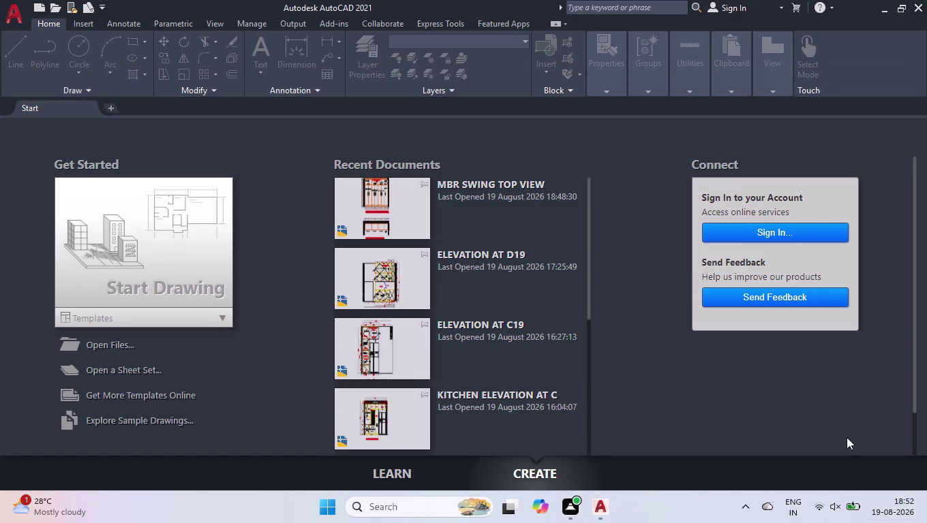
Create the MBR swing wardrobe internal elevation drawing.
Create a new blank drawing (Drawing1) and switch off the grid display.
click(153, 240)
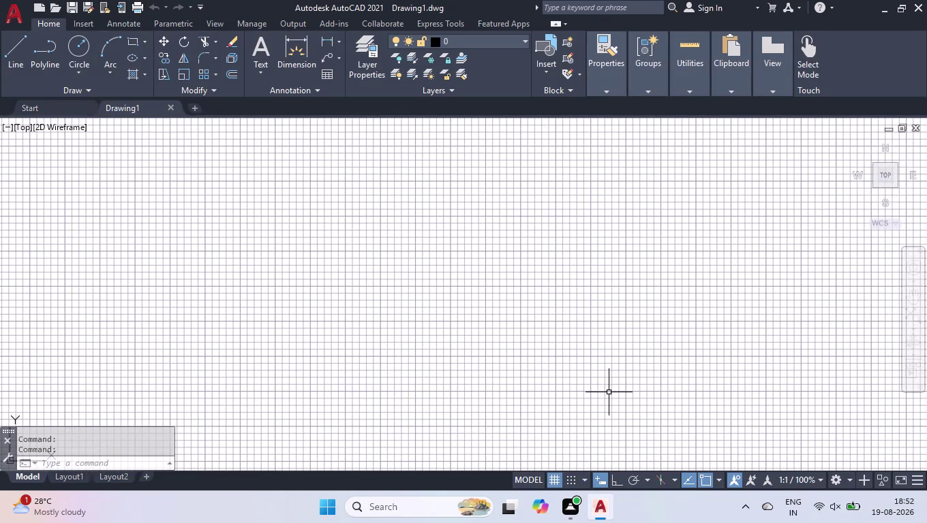
click(555, 477)
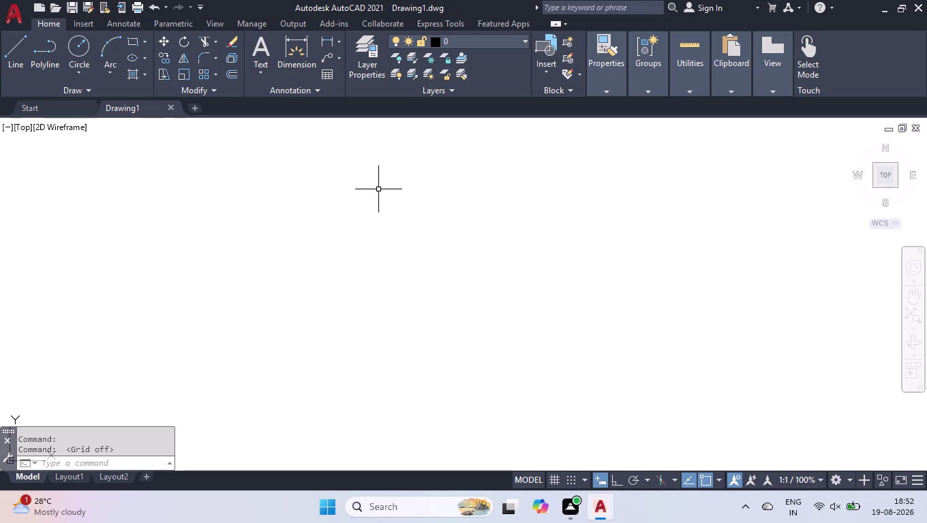
Choose a shorter length precision than four decimals in Drawing Units (UN) and confirm.
text(UN)
key(Return)
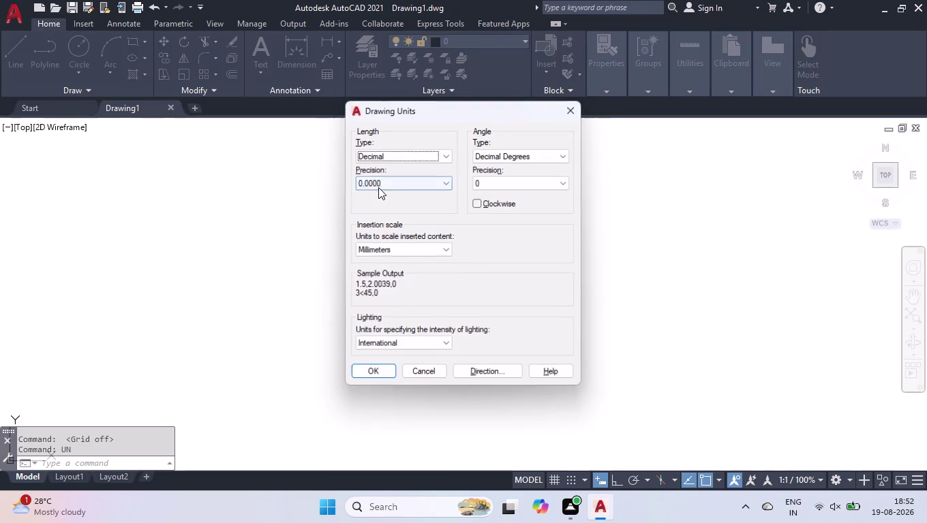
click(396, 180)
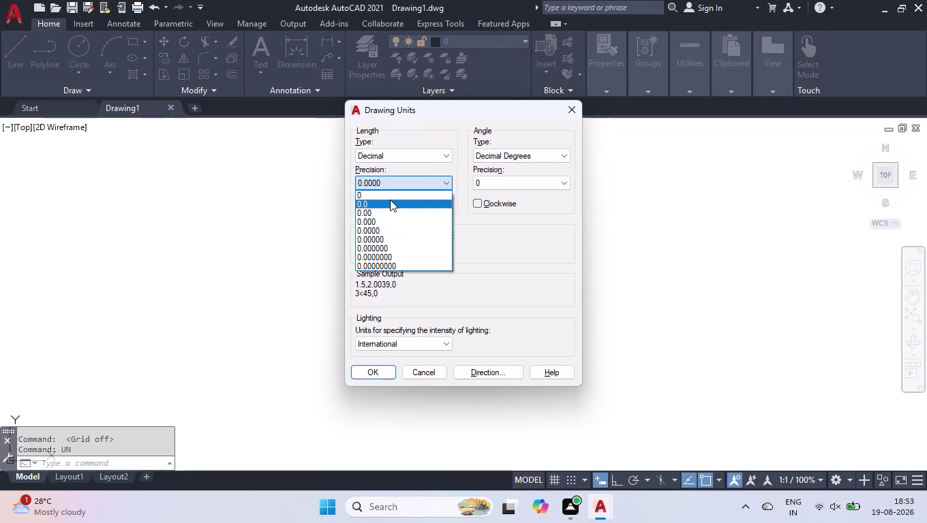
click(390, 194)
click(379, 375)
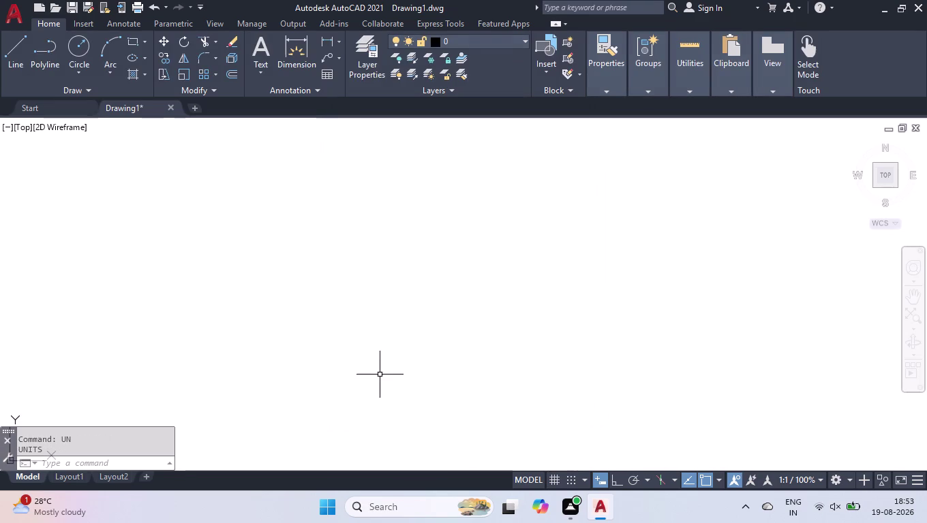
key(d)
key(Return)
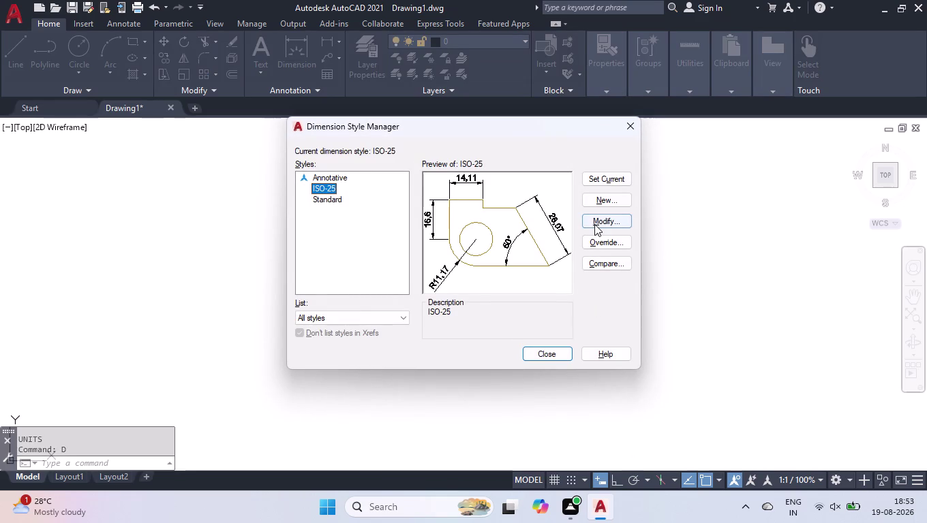
Give ISO-25 Color 8 dimension lines and fixed-length extension lines.
click(594, 225)
click(473, 145)
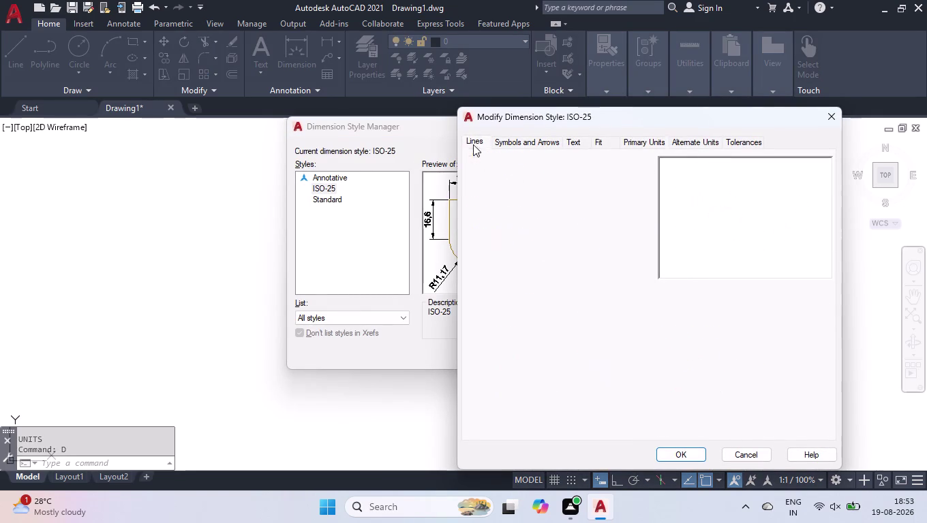
click(582, 170)
click(567, 286)
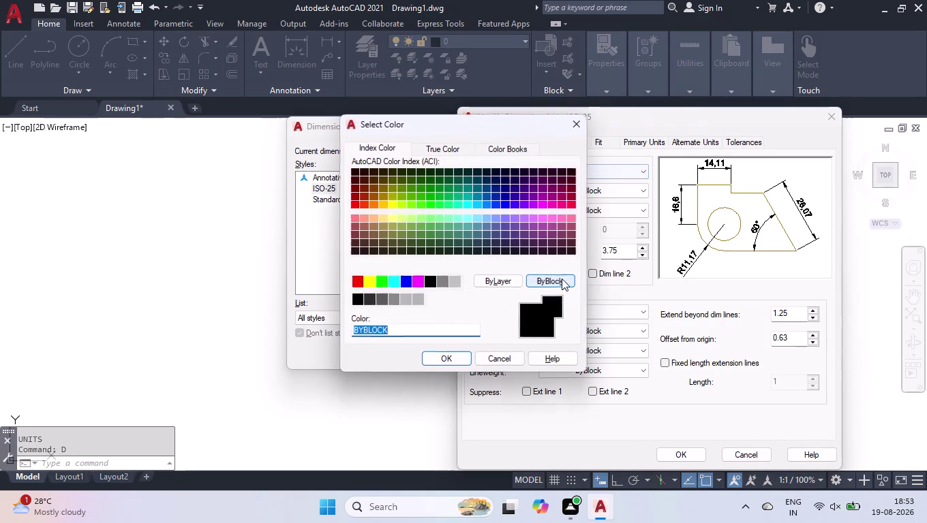
click(444, 282)
click(443, 365)
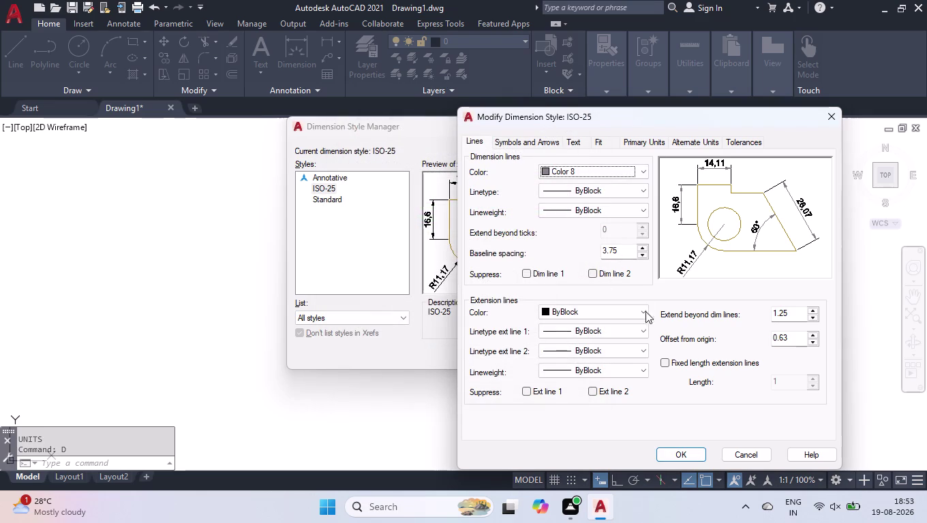
click(677, 361)
Set the ISO-25 arrow size to 50.
click(534, 143)
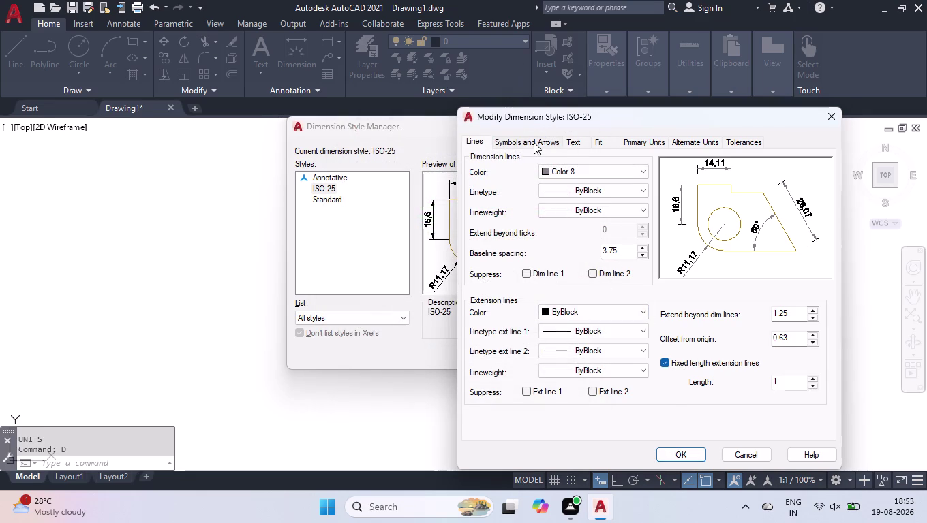
drag(498, 279, 348, 292)
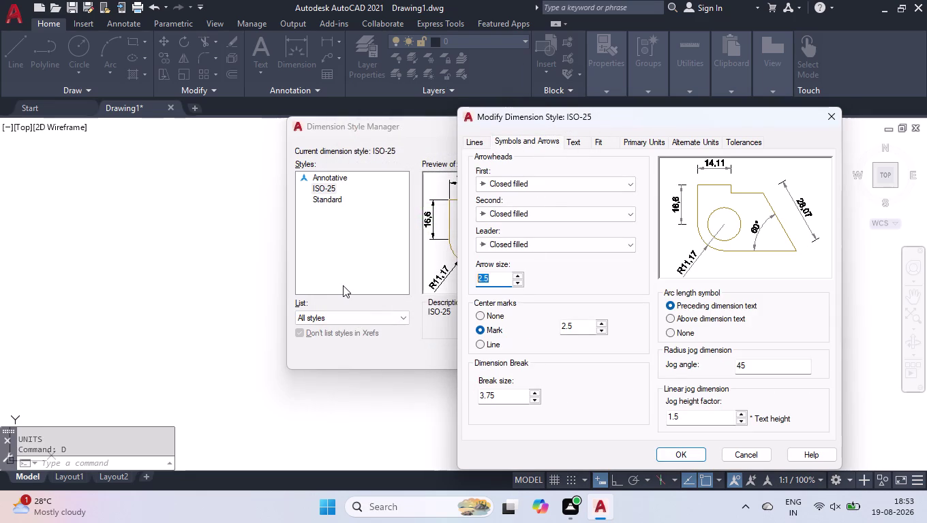
text(50)
key(Return)
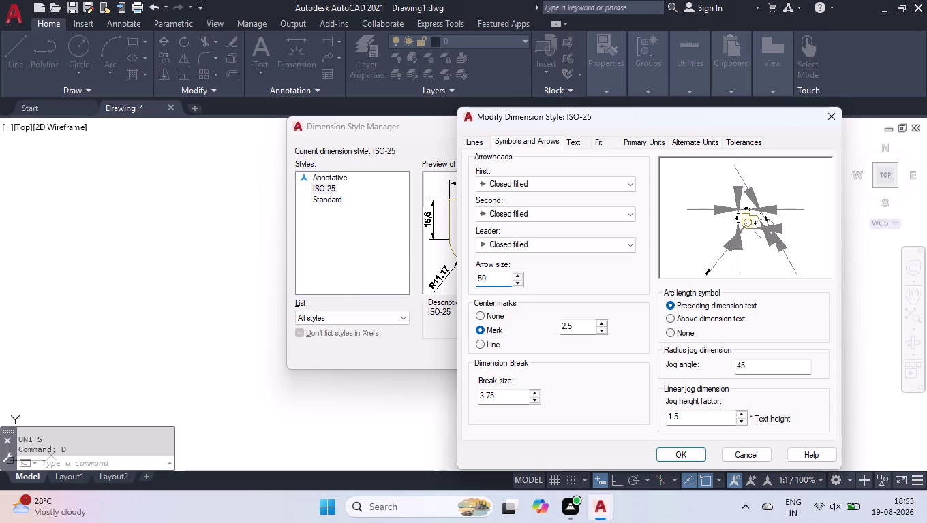
Set the ISO-25 text height to 50 and text colour to red.
click(578, 147)
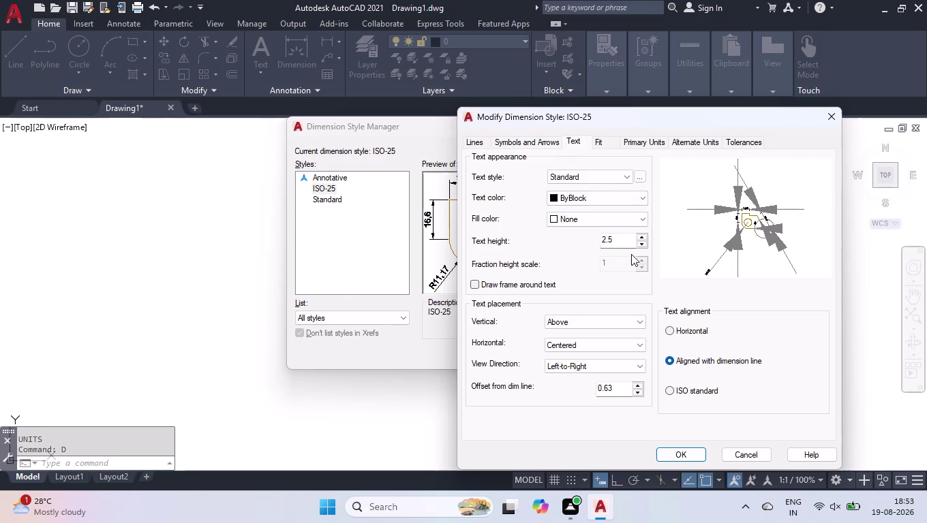
drag(634, 240, 512, 240)
text(50)
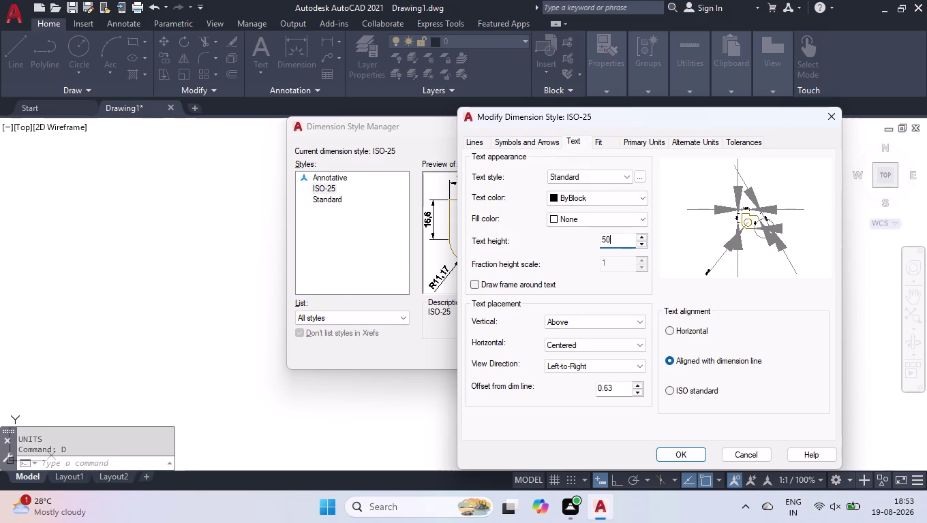
key(Return)
click(578, 195)
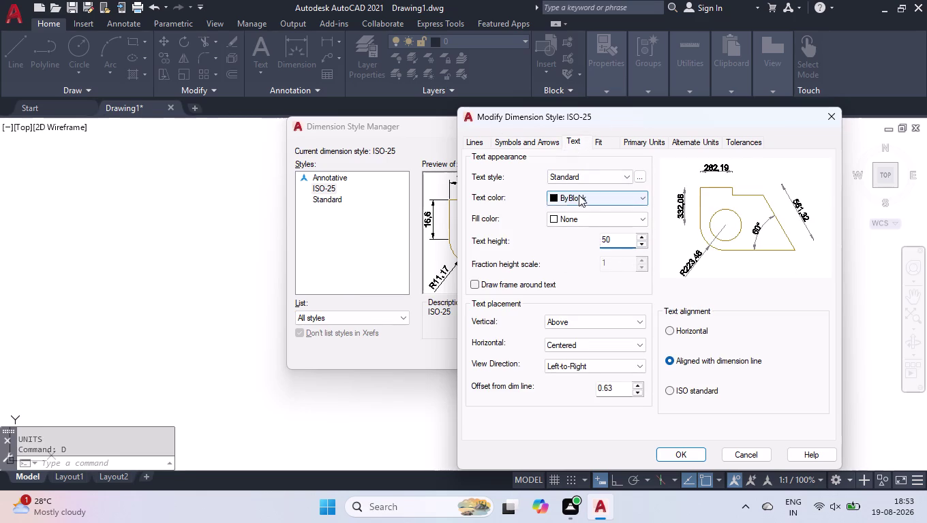
click(567, 230)
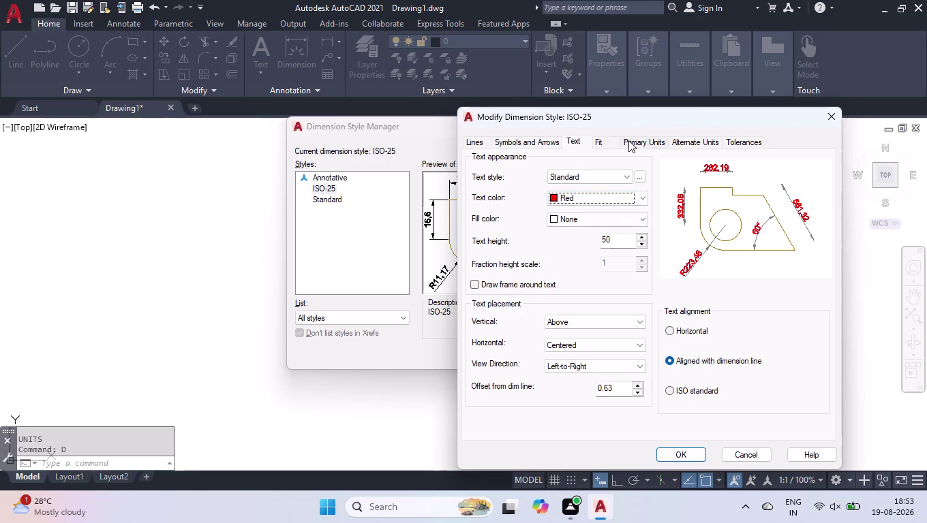
Set primary units precision to 0, then make ISO-25 the current style.
click(635, 141)
click(591, 186)
click(572, 206)
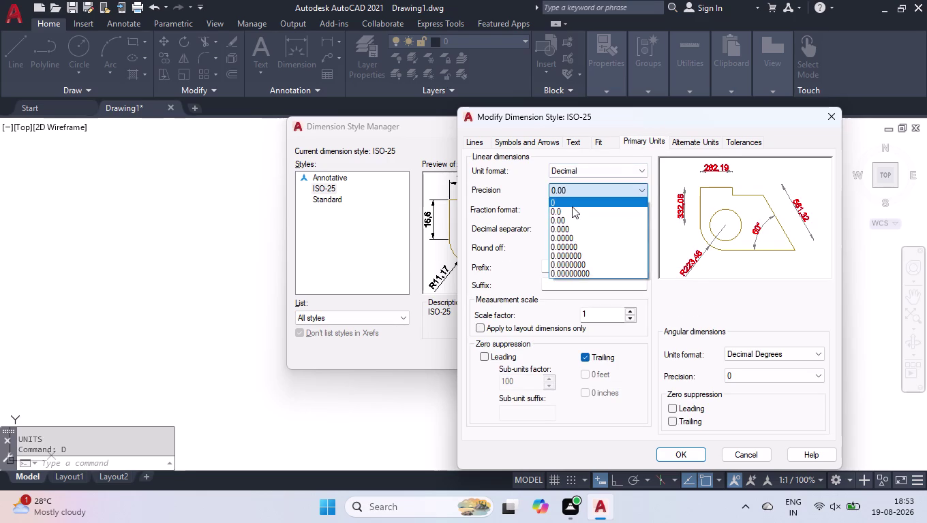
click(668, 459)
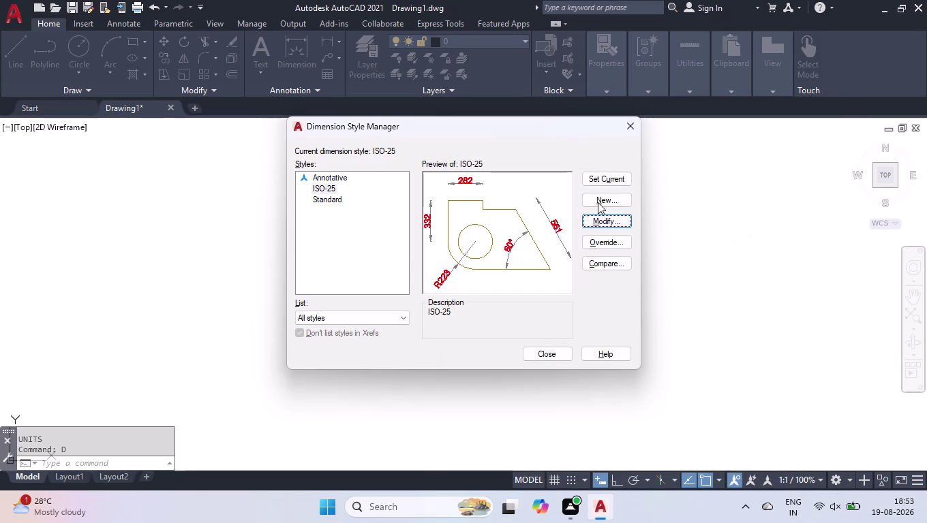
click(625, 172)
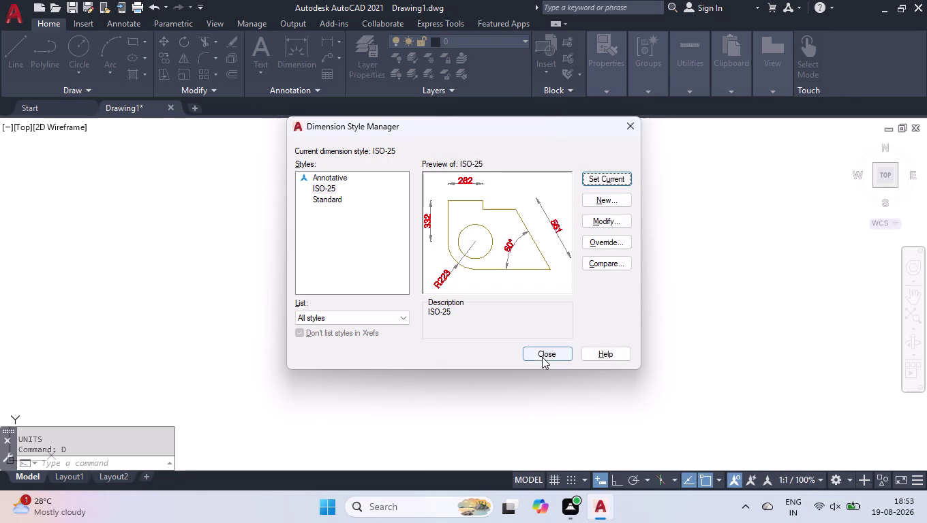
click(542, 356)
key(l)
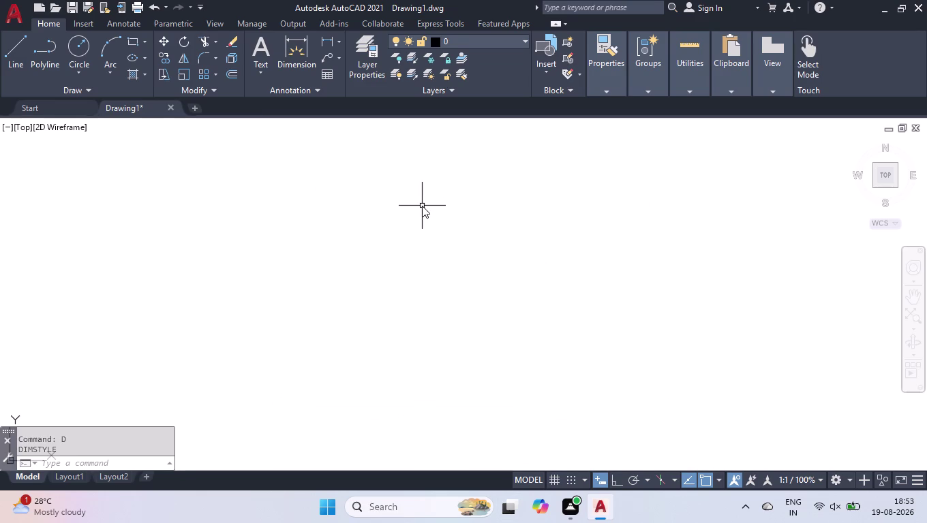
key(Return)
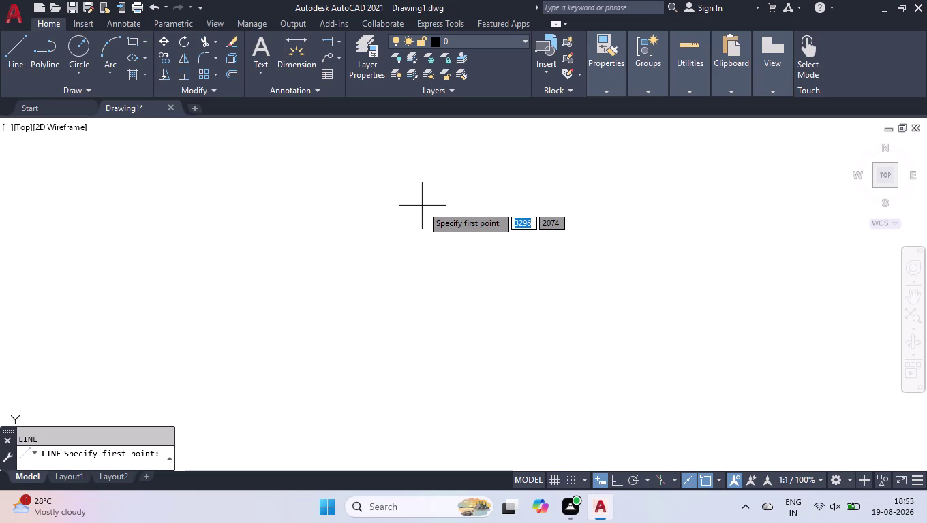
Turn on Ortho mode, abandoning a first line attempt, and restart LINE.
text(42)
text(54)
key(Return)
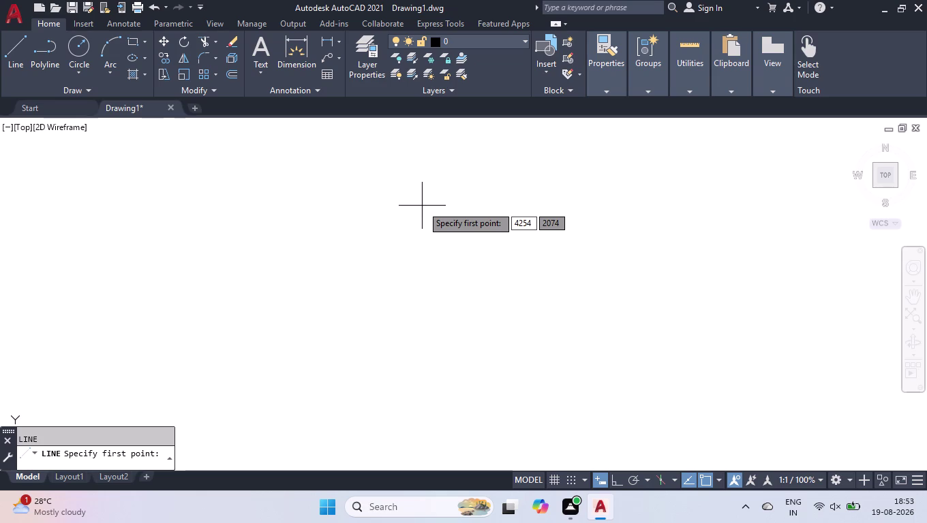
click(610, 486)
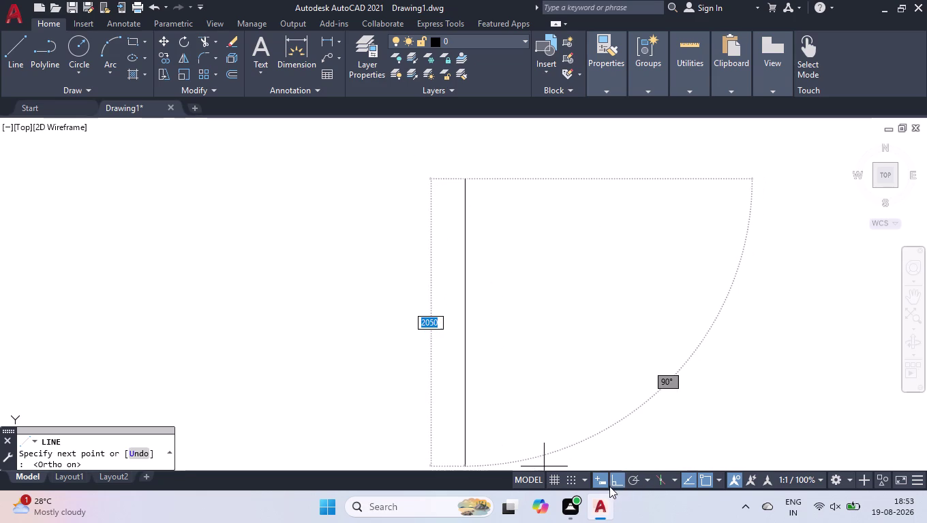
scroll(down, 3)
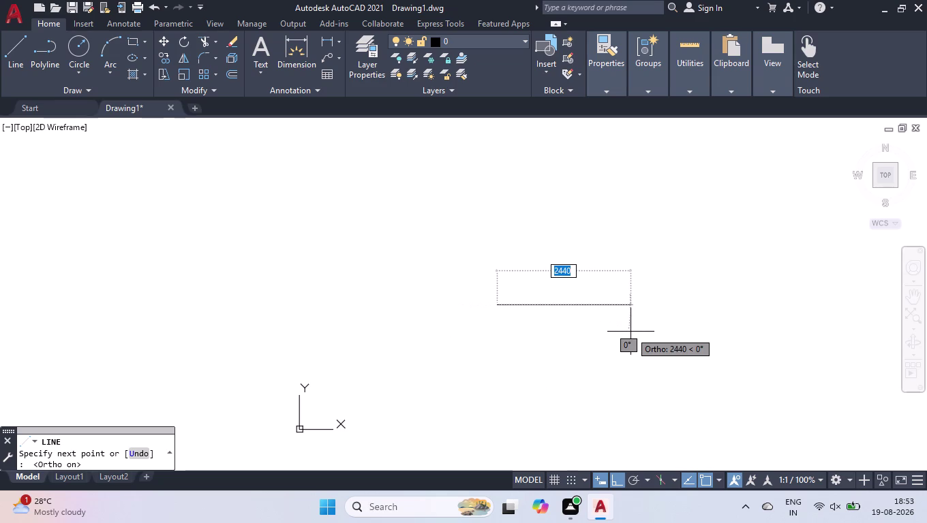
key(space)
key(l)
key(Return)
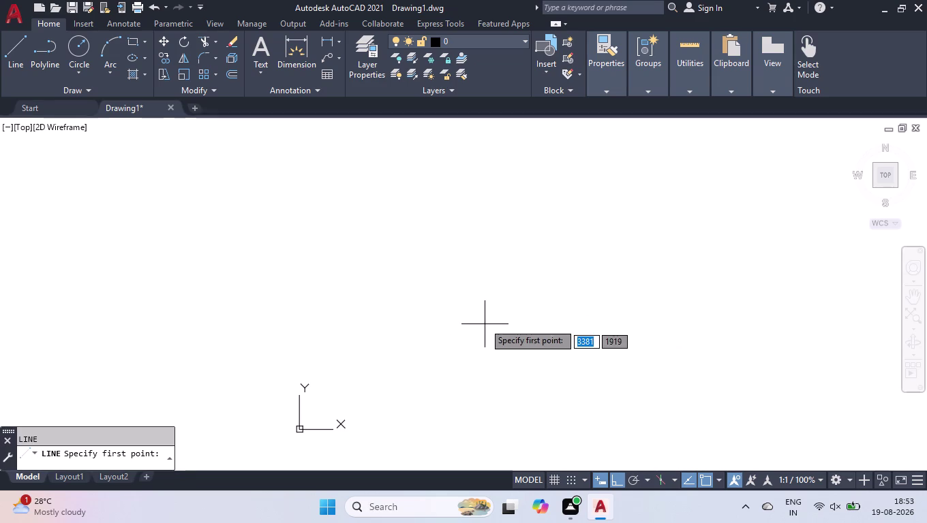
Draw the closed 4254 × 2700 outer rectangle from a picked bottom-left corner.
click(451, 369)
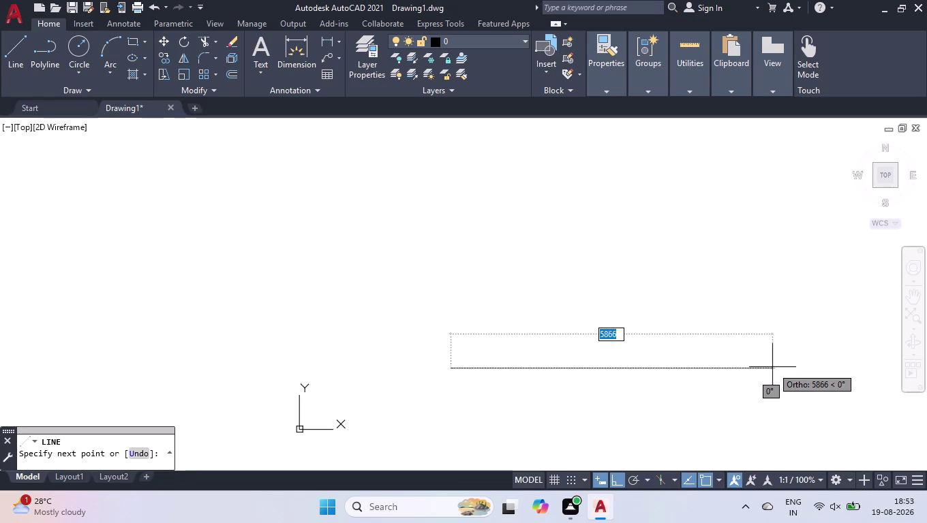
text(4254)
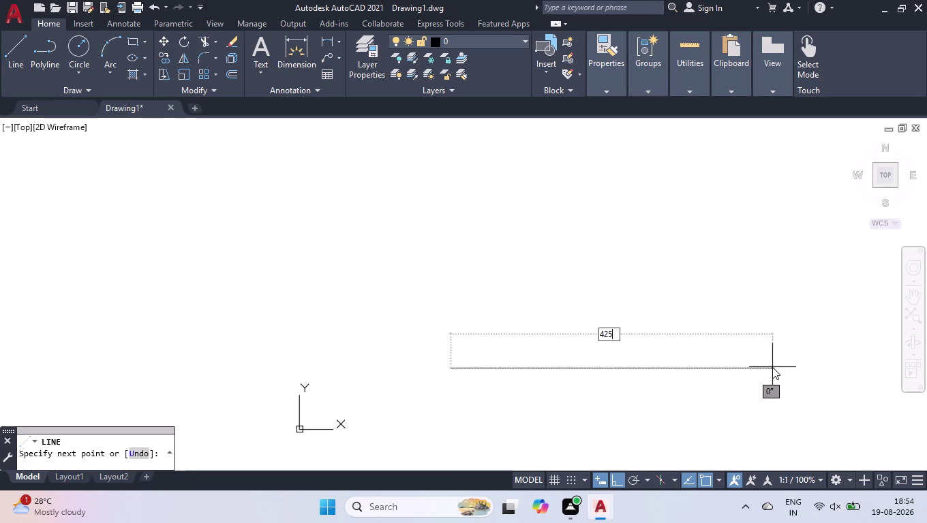
key(Return)
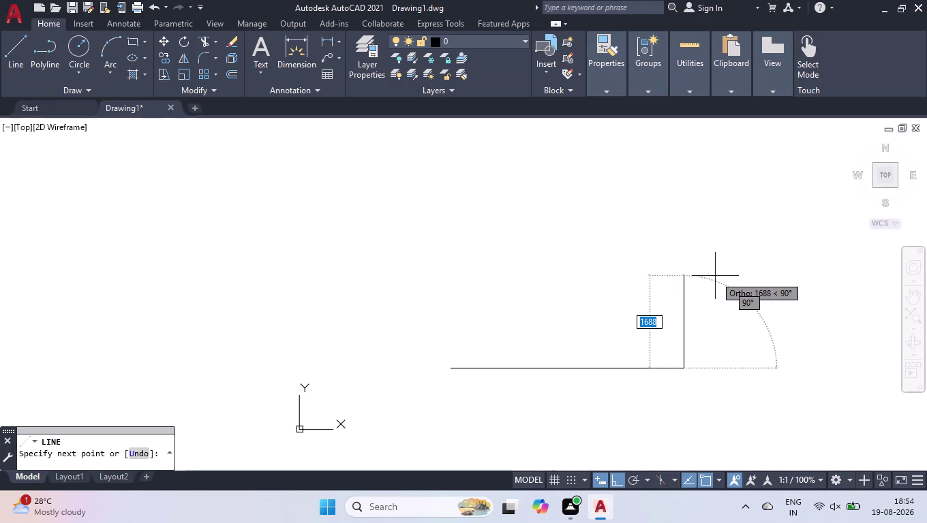
text(2700)
key(Return)
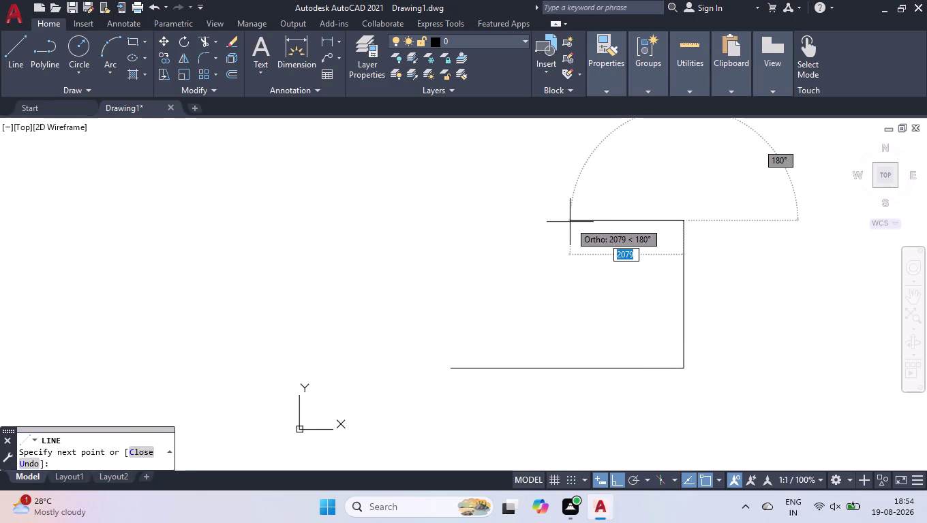
text(4254)
key(Return)
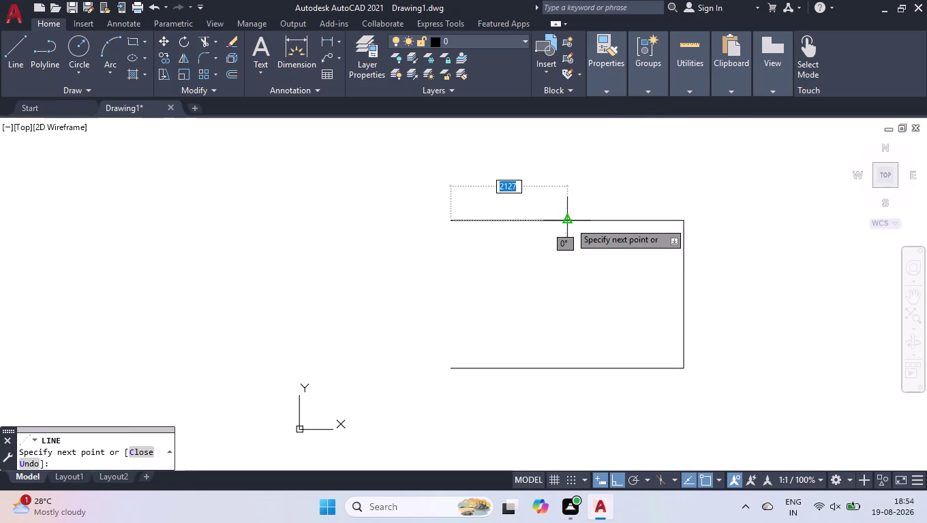
key(c)
key(Return)
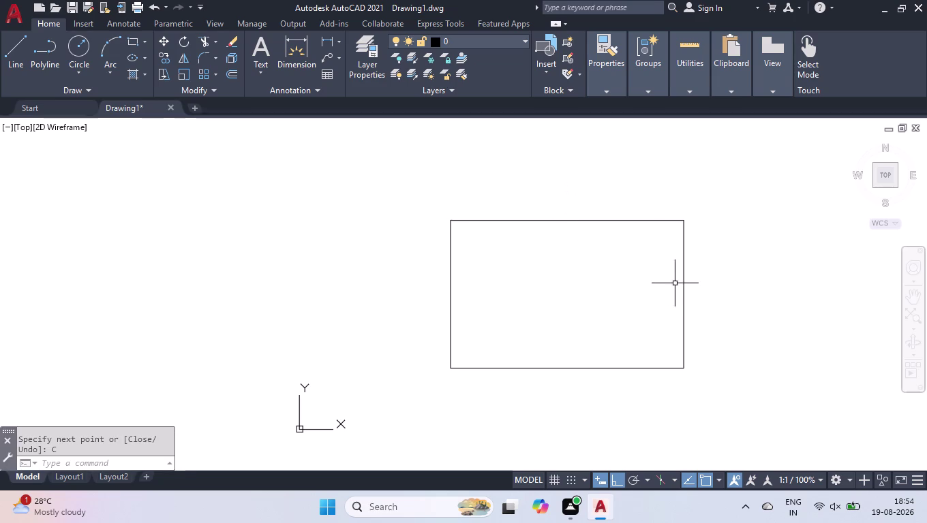
scroll(up, 3)
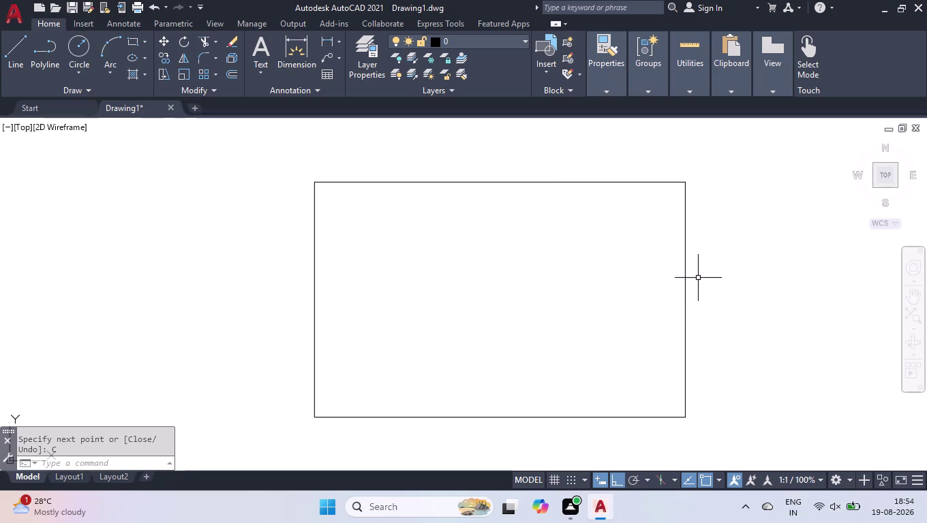
text(OFF)
key(Return)
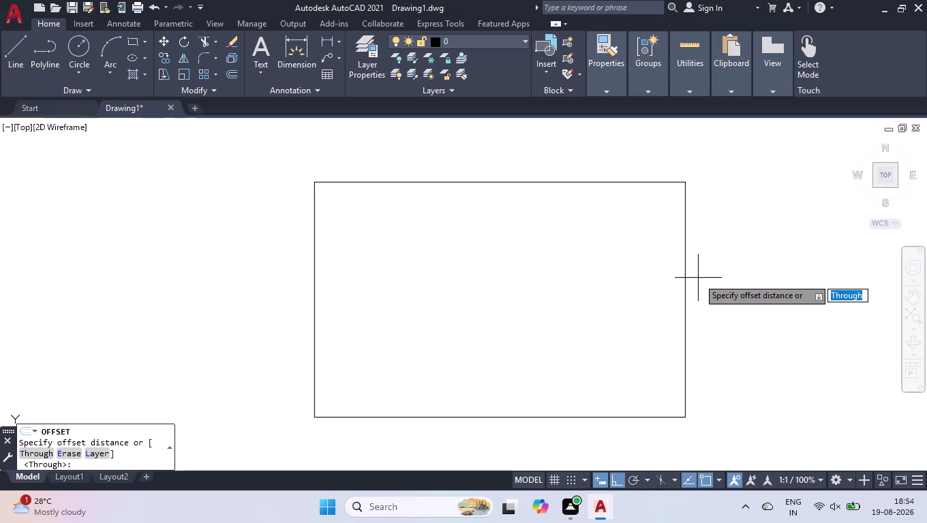
Offset the rectangle's left side 282 inward.
text(28)
key(2)
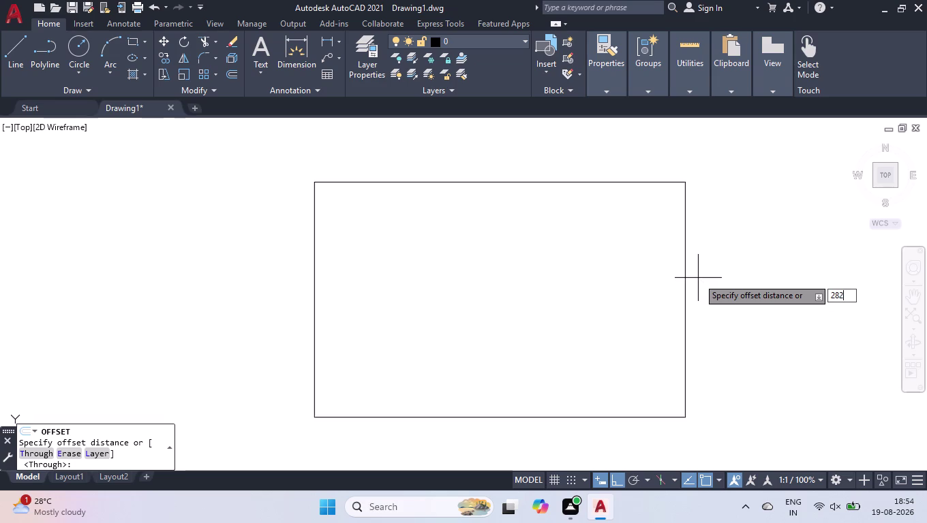
key(Return)
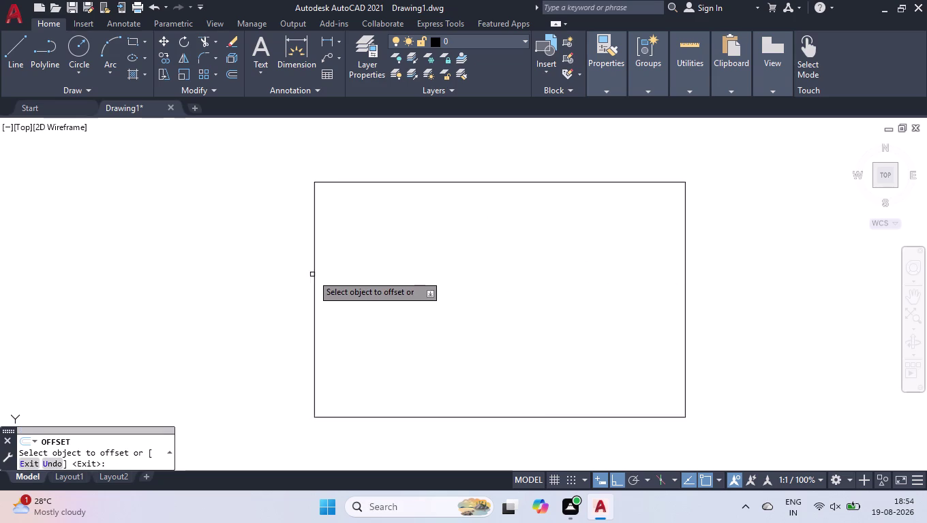
click(316, 274)
click(499, 289)
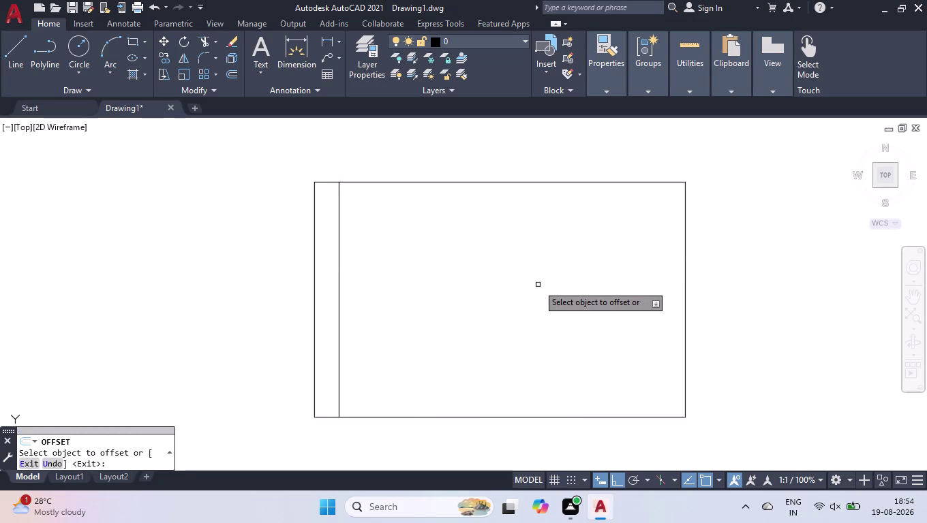
Offset the rectangle's right side inward, entering 157.
click(684, 276)
key(1)
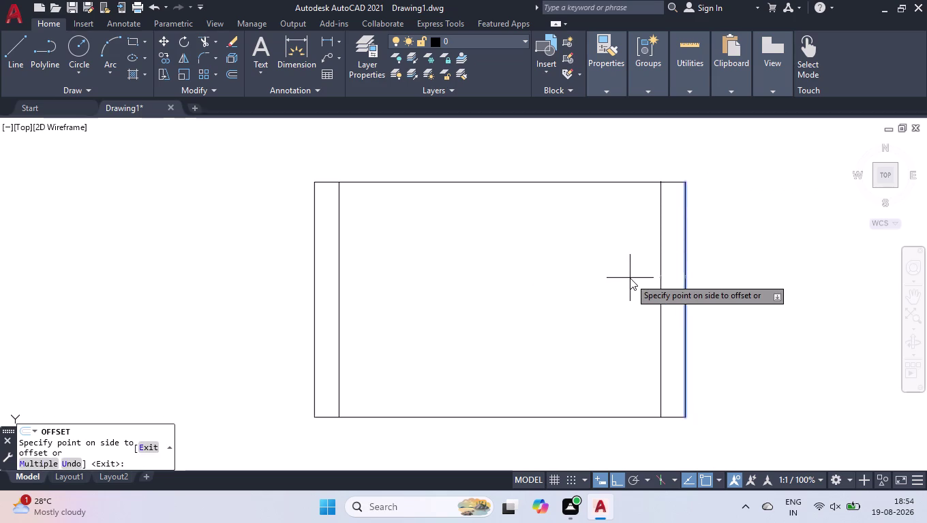
key(5)
key(8)
key(BackSpace)
key(7)
key(Return)
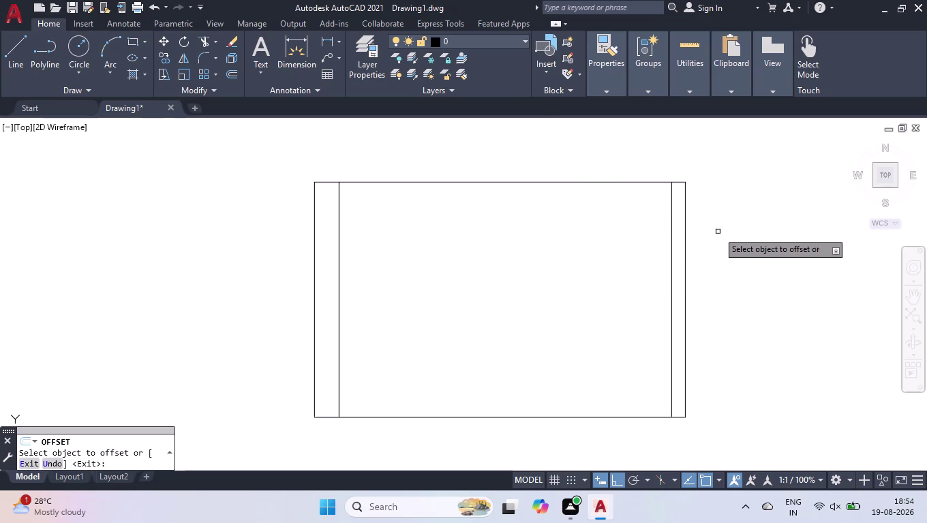
Offset the top edge 50 downward.
click(508, 181)
text(50)
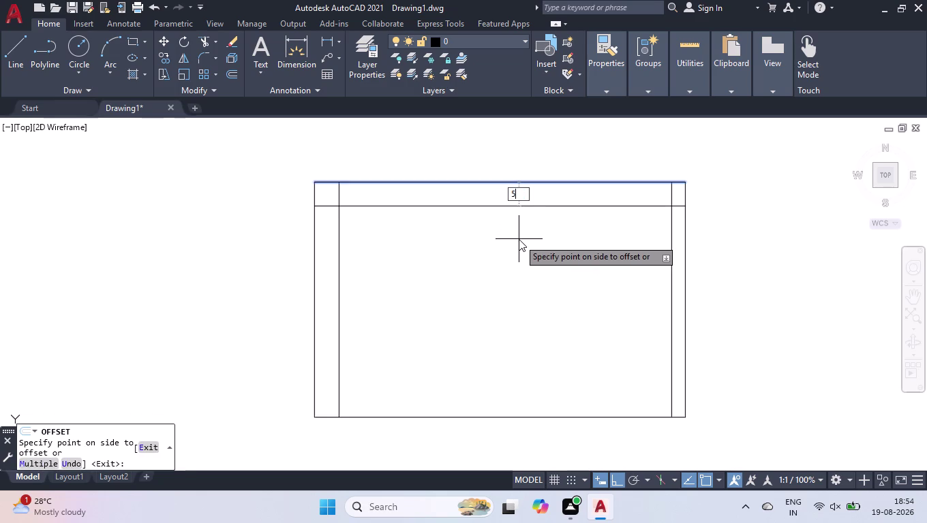
key(Return)
key(space)
text(T)
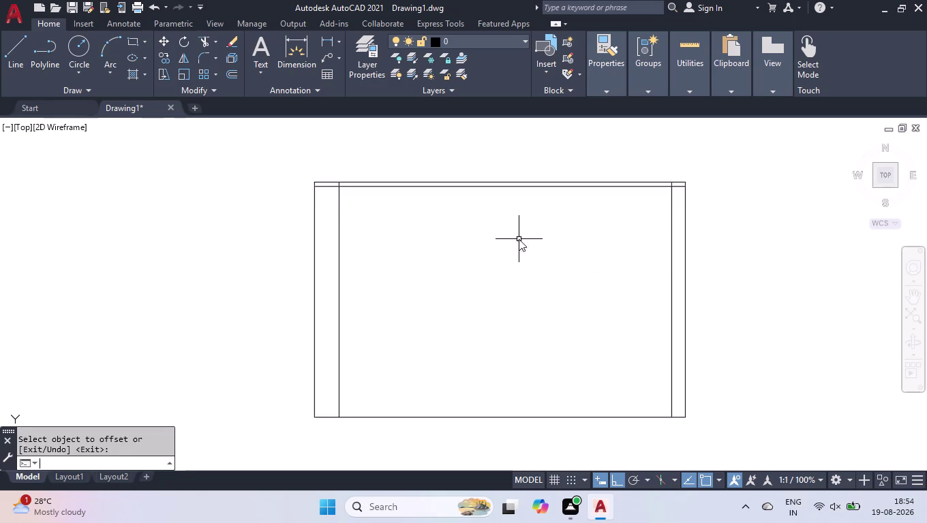
text(R)
key(Return)
Trim both overhanging ends of the inner top line at the inner vertical lines.
scroll(up, 3)
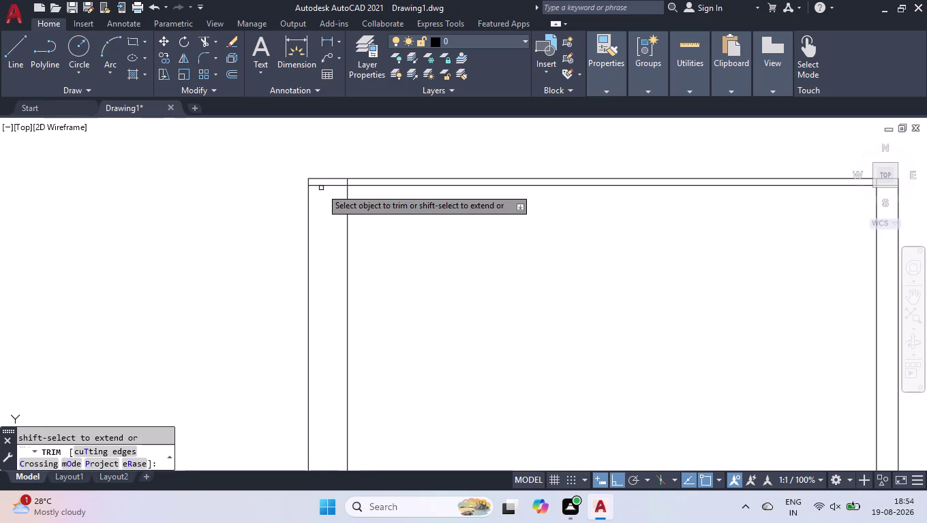
click(324, 184)
scroll(down, 3)
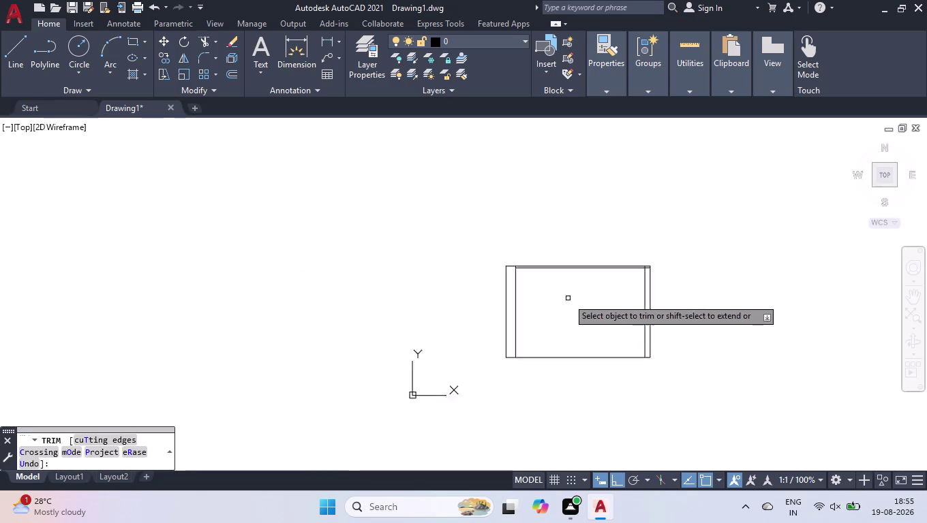
scroll(up, 3)
scroll(up, 3)
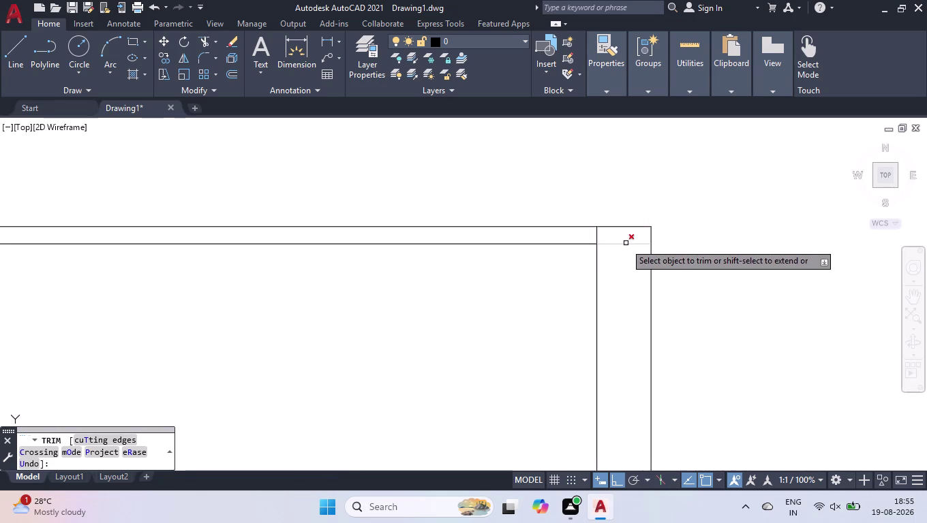
click(625, 243)
key(Return)
scroll(down, 3)
scroll(down, 3)
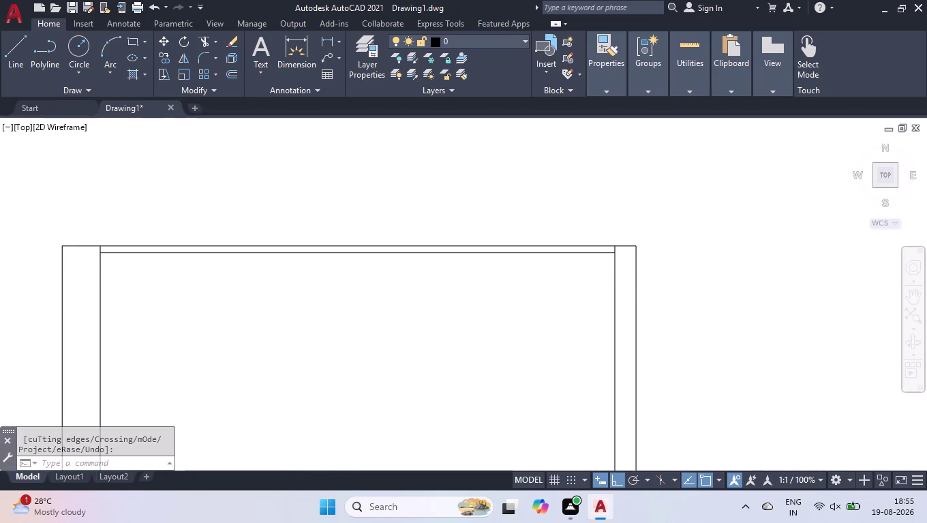
scroll(down, 3)
scroll(up, 3)
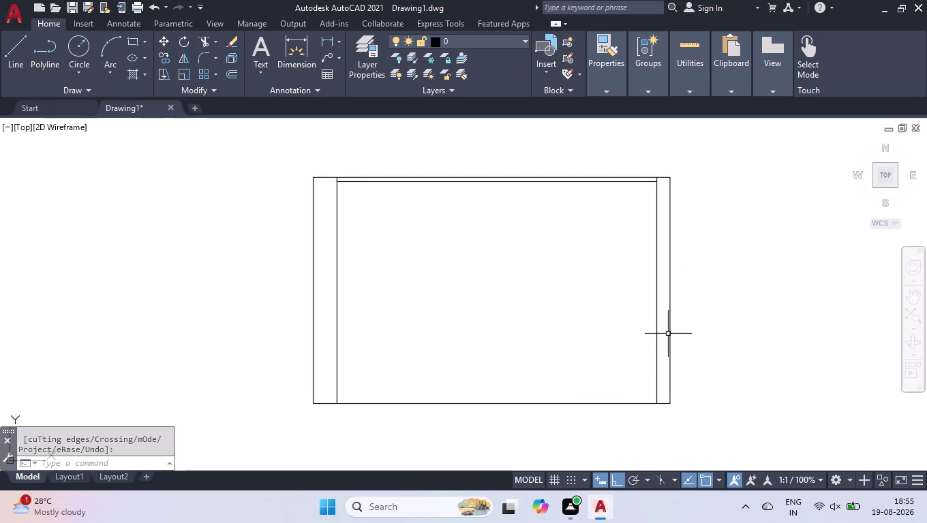
Offset the inner top line 550 downward to form the top band.
text(OFF)
key(Return)
text(5)
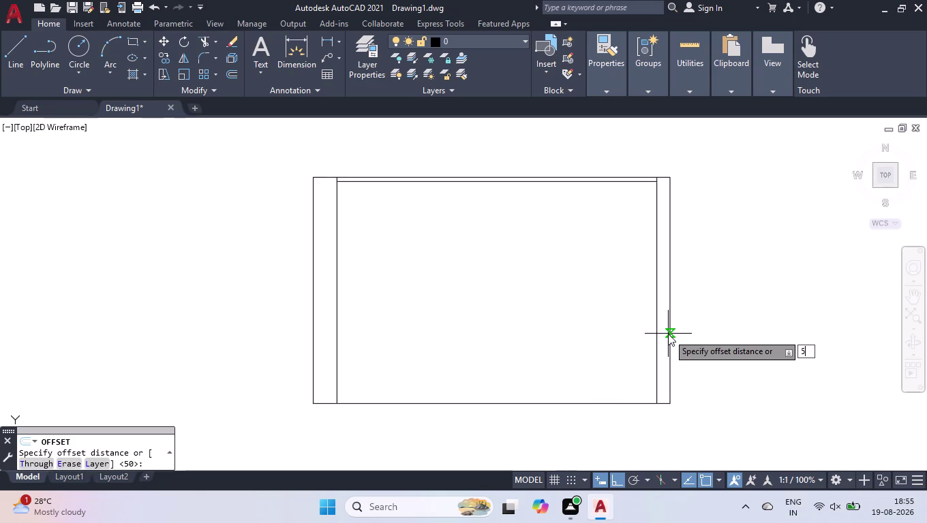
text(50)
key(Return)
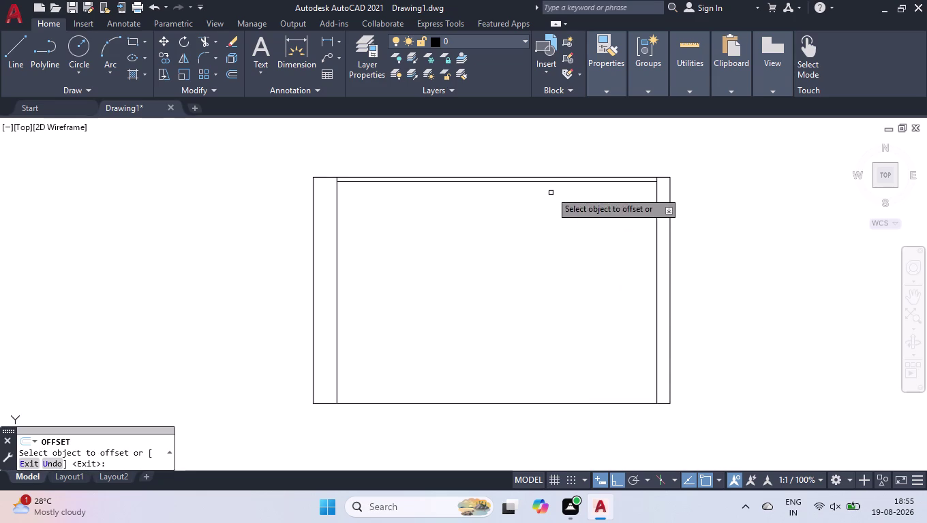
click(555, 183)
click(550, 302)
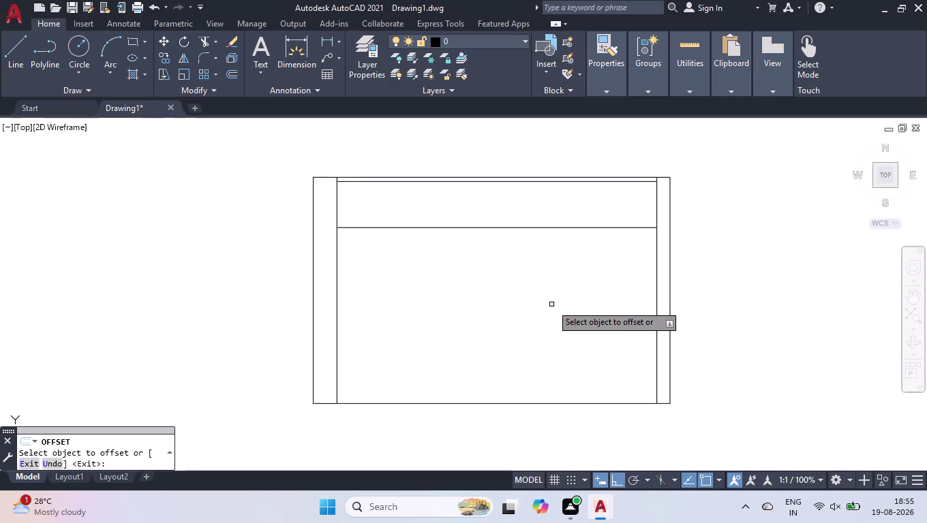
Offset the band line 2000 downward, then exit offset.
click(470, 228)
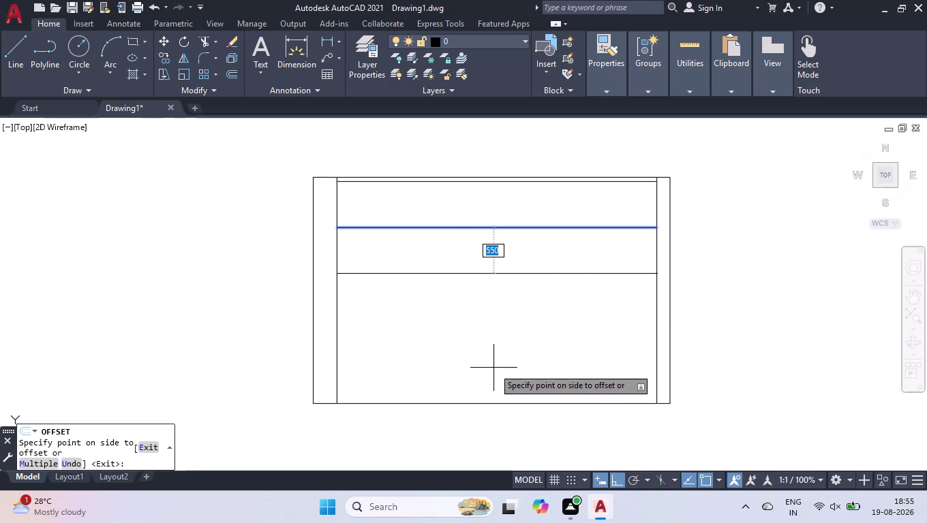
text(2000)
key(Return)
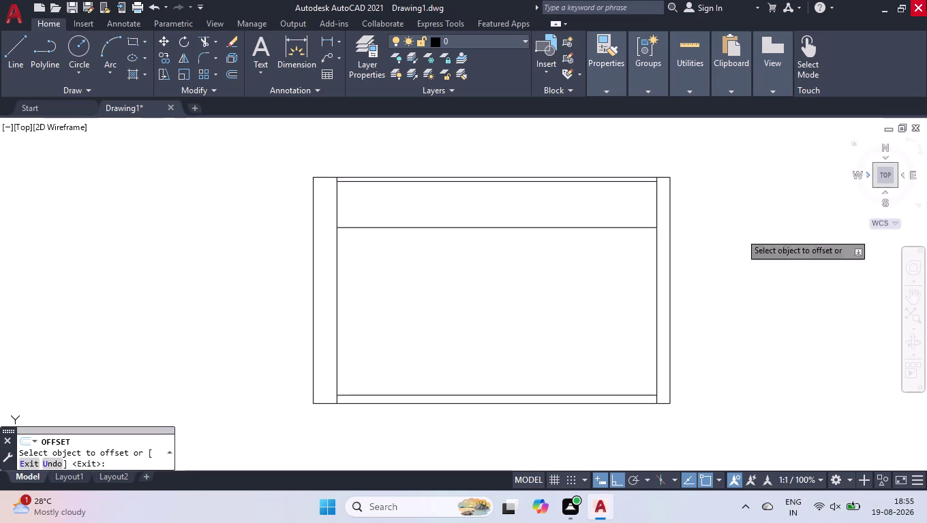
key(Return)
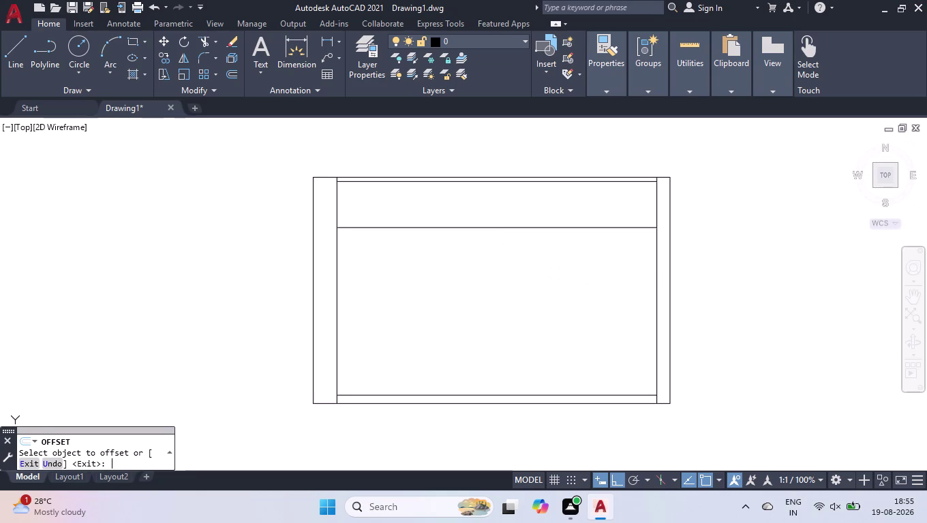
key(r)
key(BackSpace)
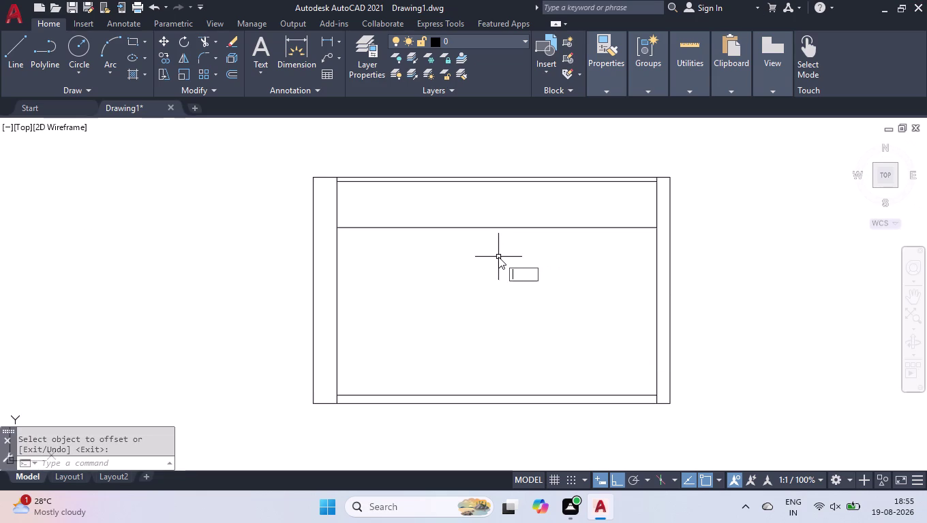
Split the left inner vertical line at one point with BREAKATPOINT.
text(BR)
key(Down)
key(Return)
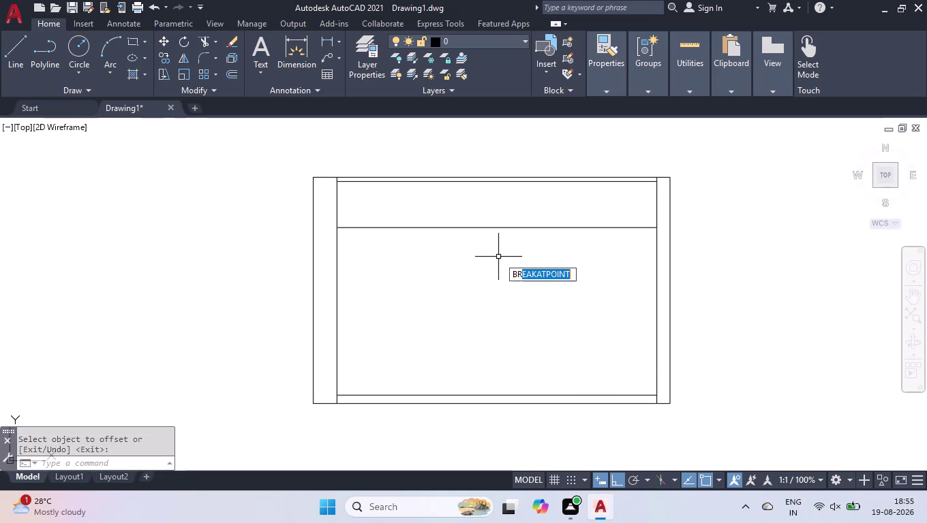
click(336, 279)
click(333, 185)
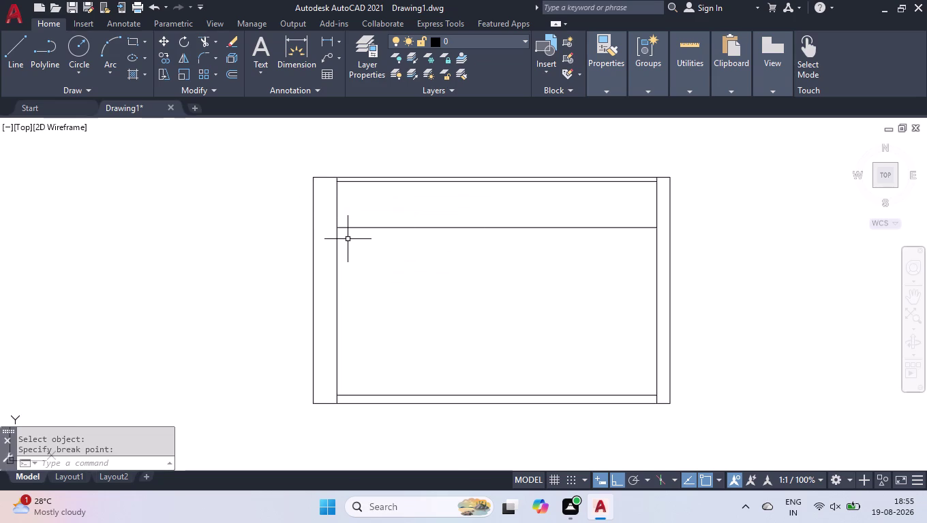
key(space)
click(338, 260)
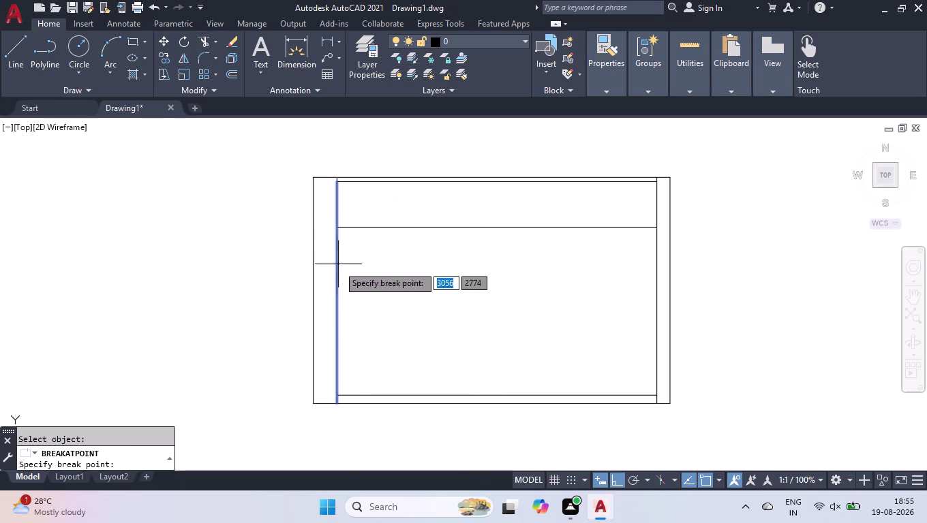
click(334, 397)
key(o)
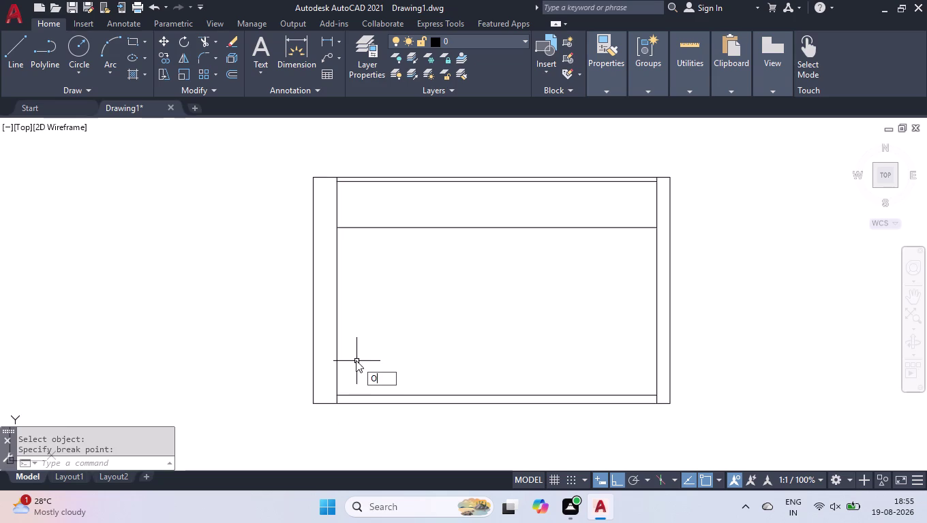
Offset the left inner vertical line 55 to the right.
text(FF)
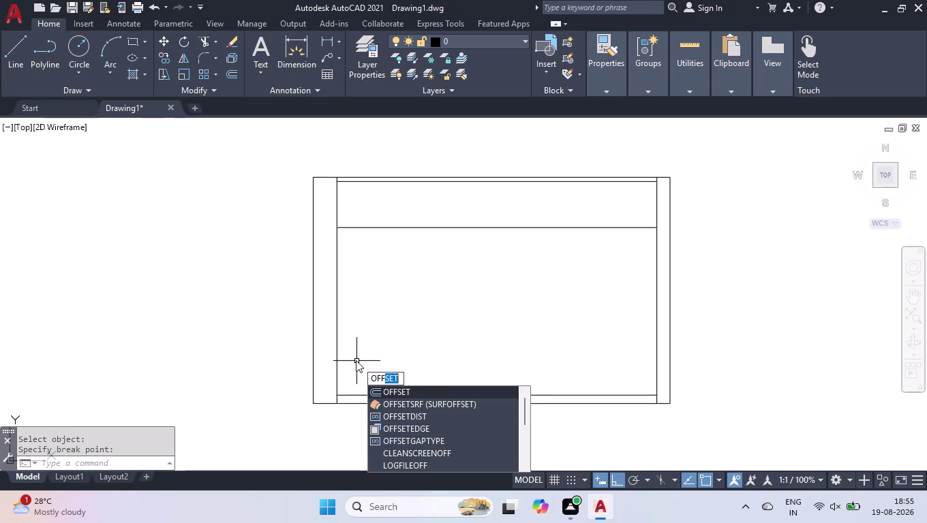
key(Return)
text(55)
key(Return)
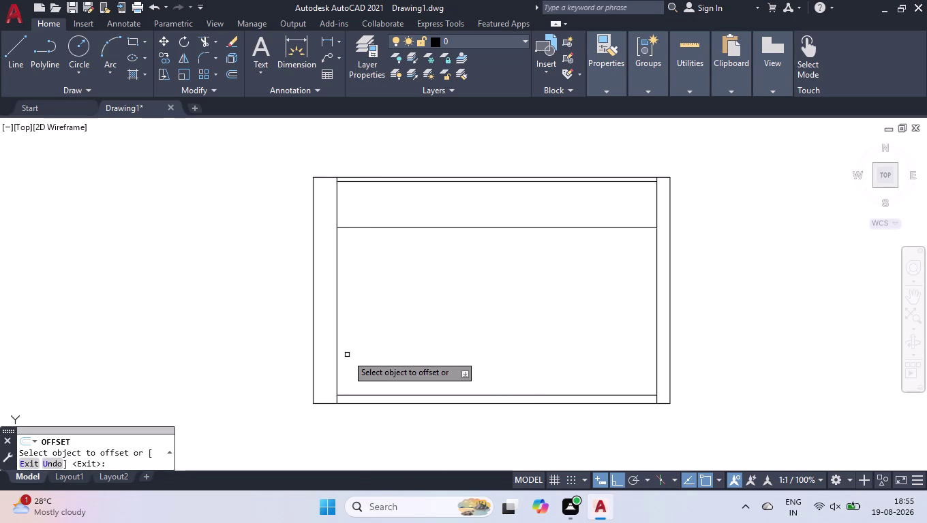
click(337, 335)
click(358, 336)
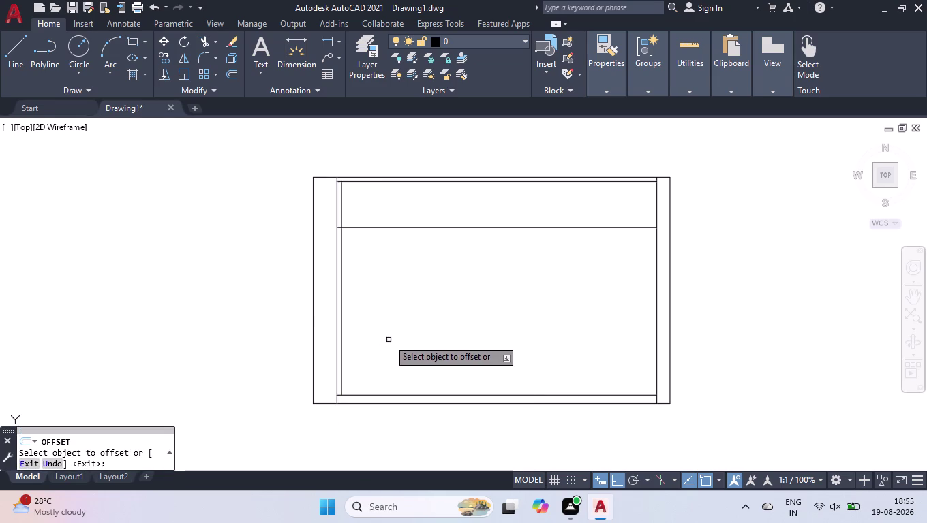
Add three vertical panel divisions, each 1060 to the right of the previous.
click(343, 286)
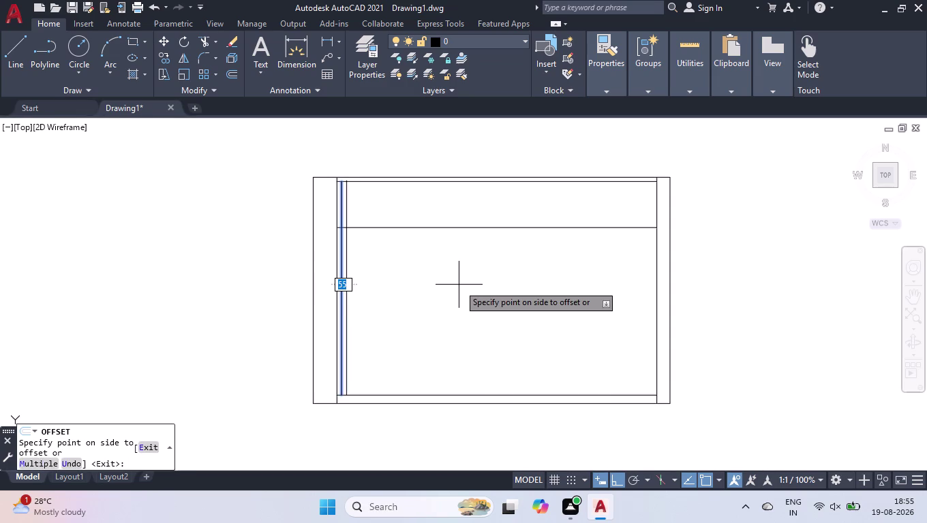
text(1060)
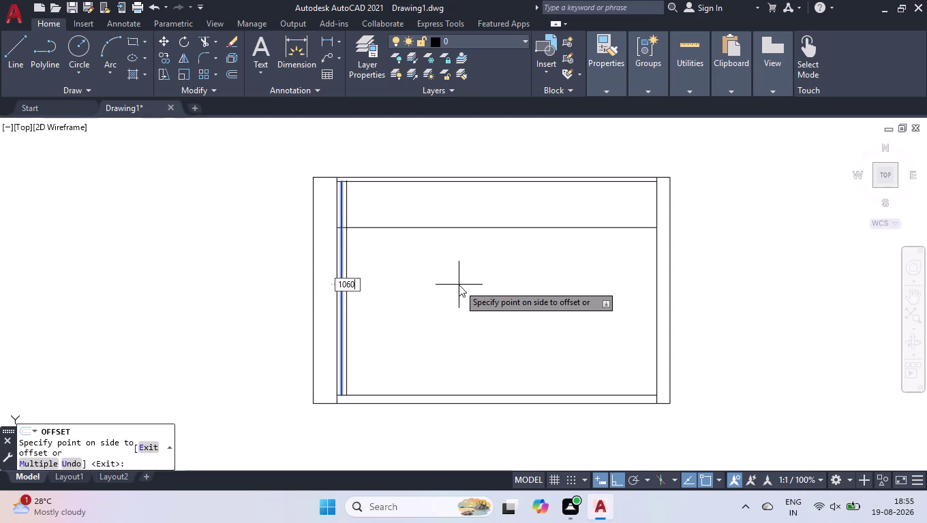
key(Return)
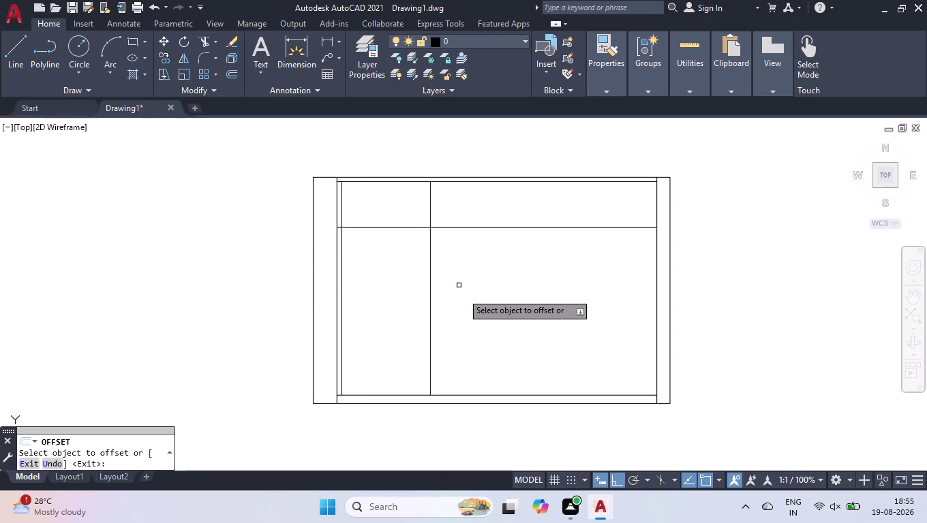
click(430, 295)
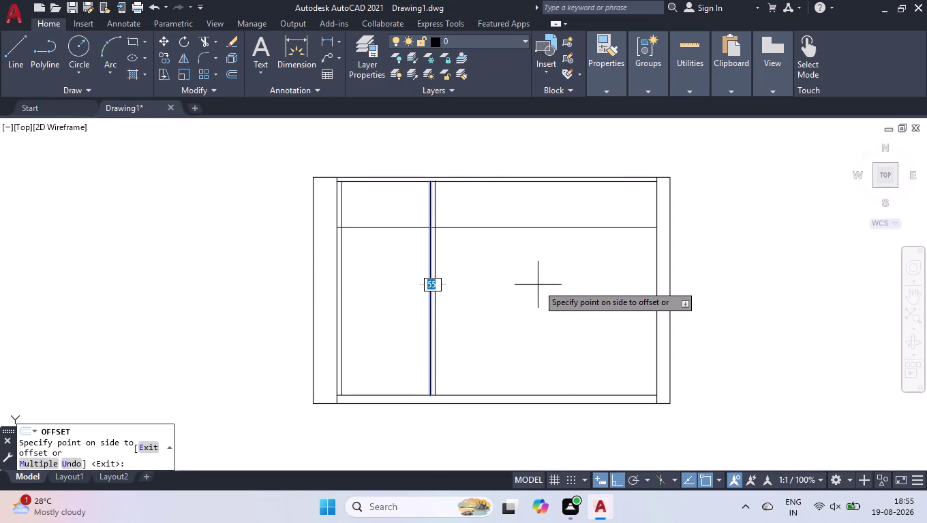
text(1060)
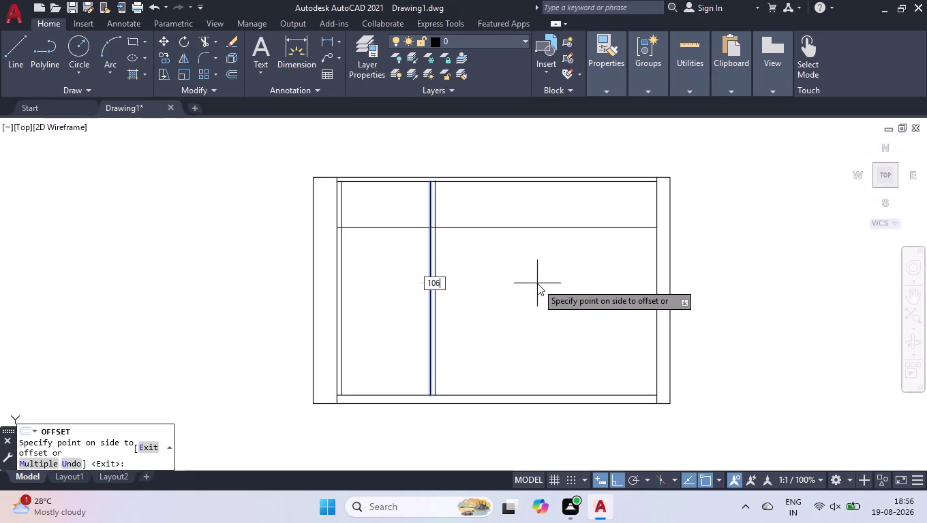
key(Return)
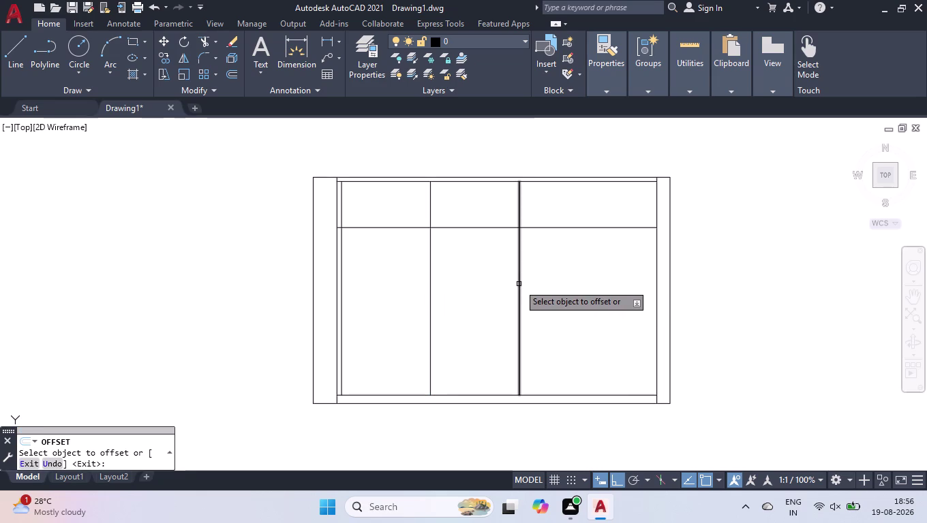
click(518, 284)
text(106)
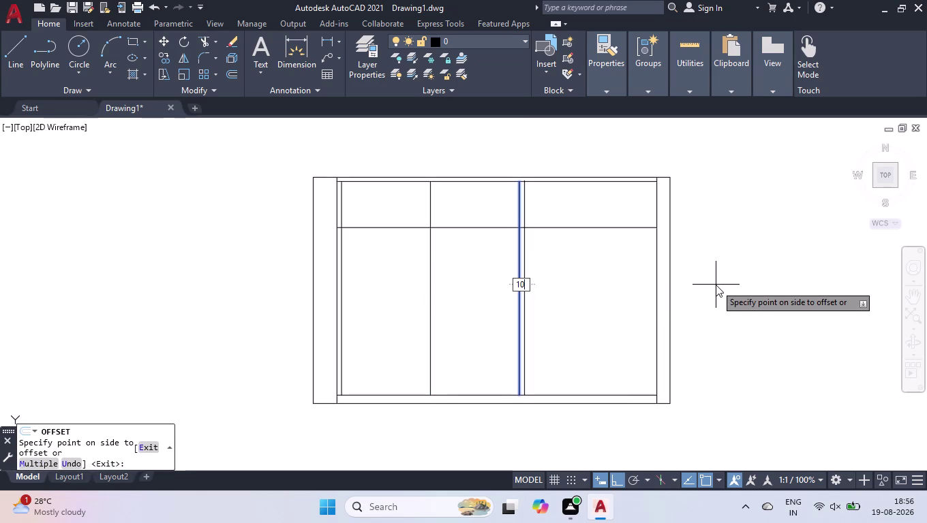
text(0)
key(Return)
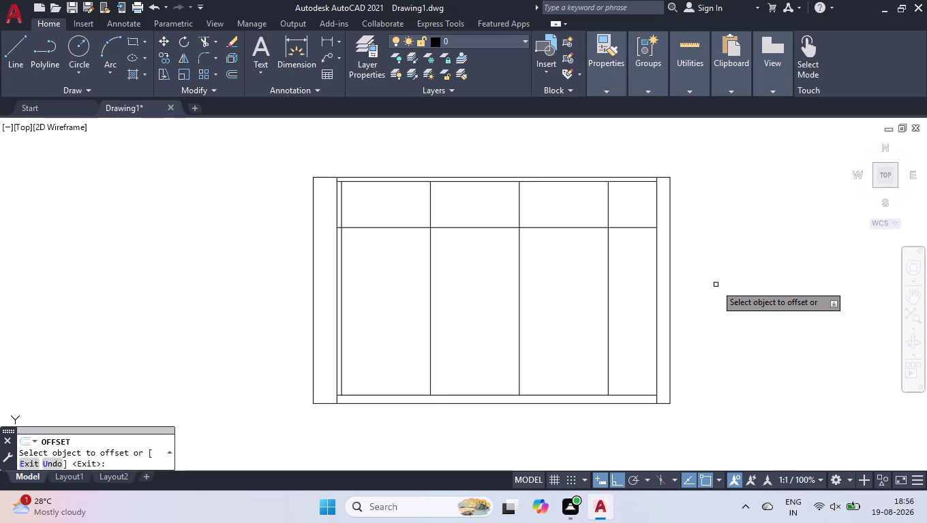
Offset the last division 430 right to form the narrow strip.
click(609, 304)
text(4)
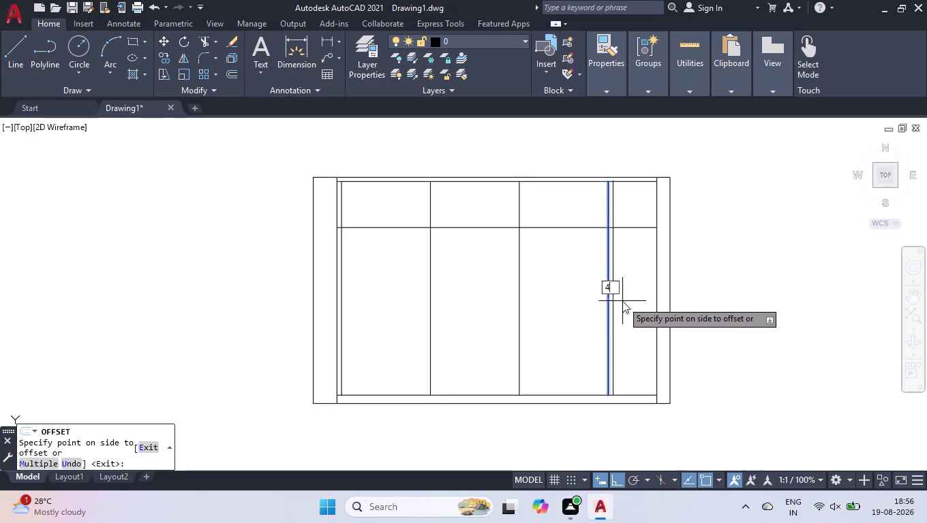
text(30)
key(Return)
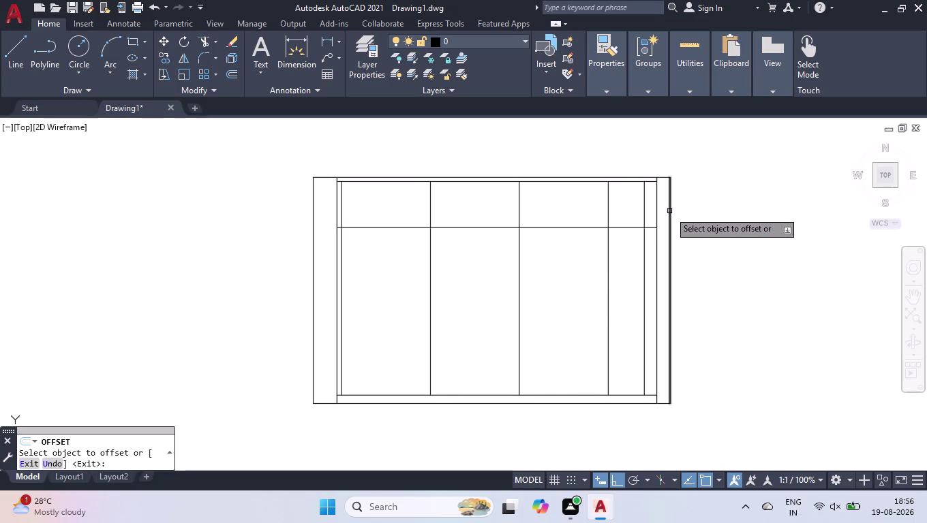
scroll(up, 3)
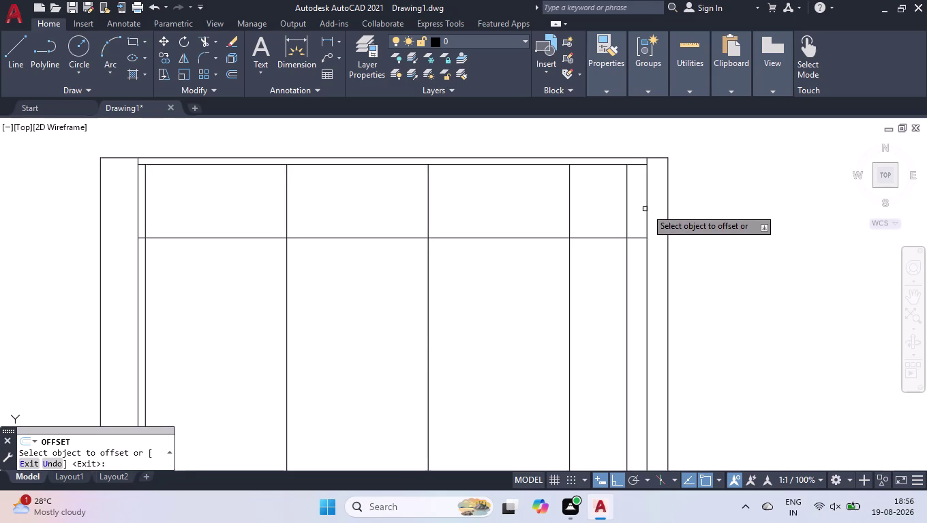
End offsetting and check the top-right corner distances with MEASUREGEOM.
key(space)
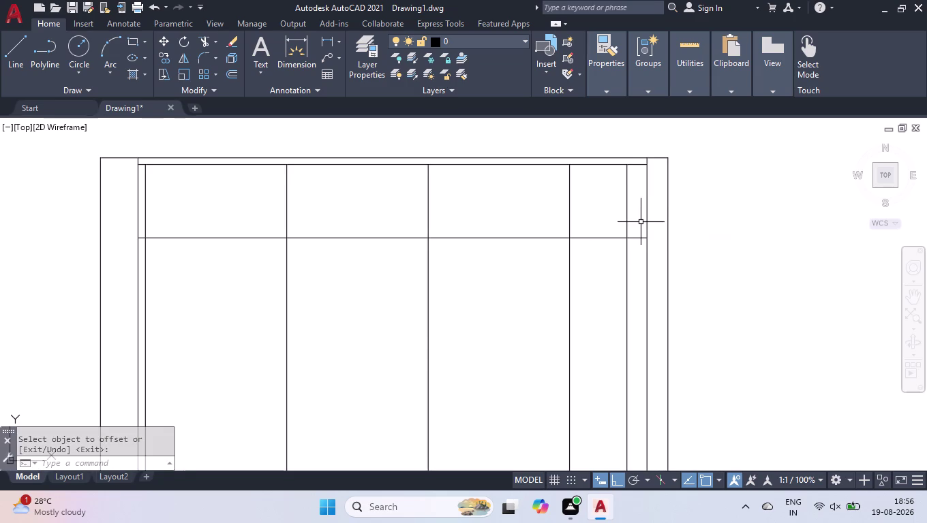
key(m)
key(e)
key(a)
key(Return)
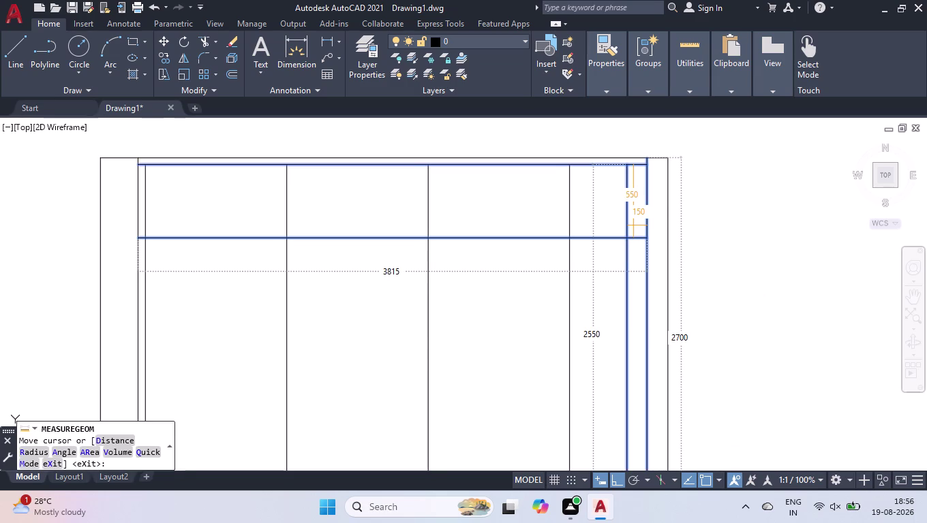
key(Return)
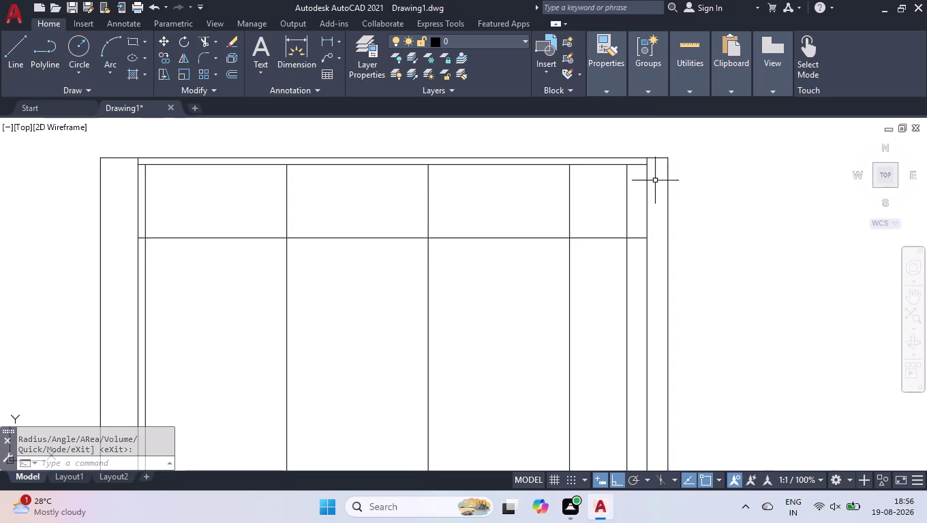
scroll(up, 3)
key(l)
key(Return)
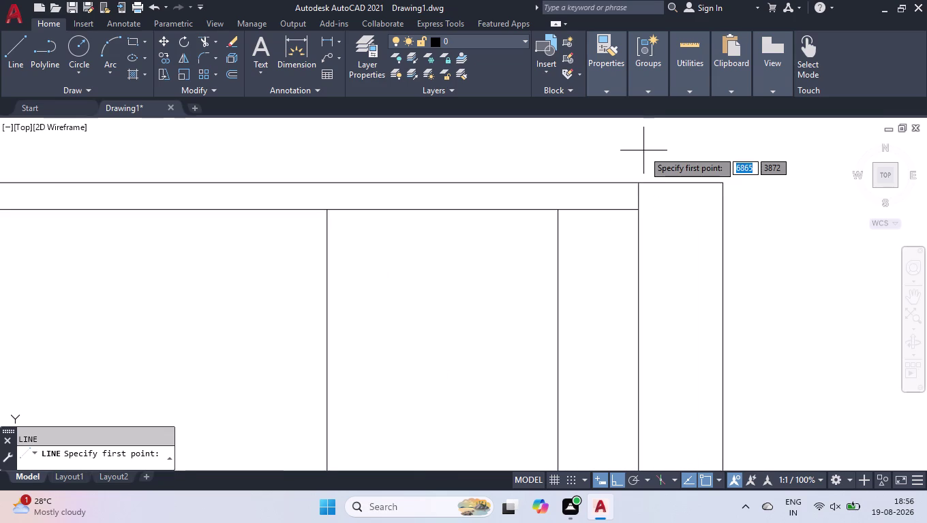
Draw a line 282 down from the top edge, then across to the outer edge.
click(591, 183)
text(2)
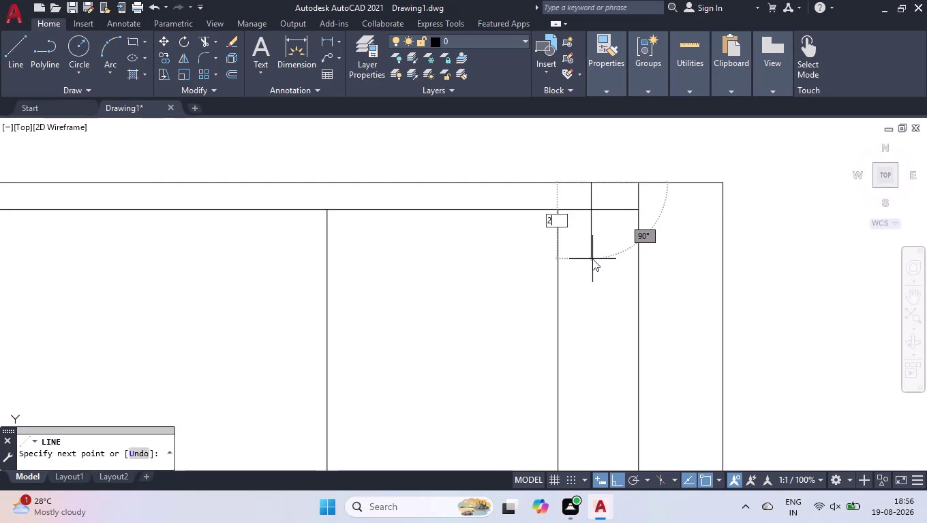
text(8)
key(2)
key(Return)
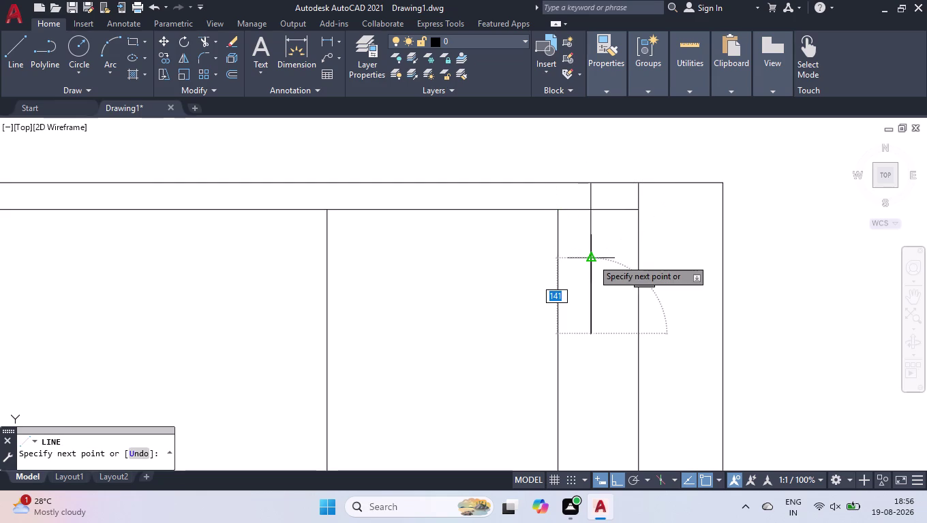
click(720, 330)
key(space)
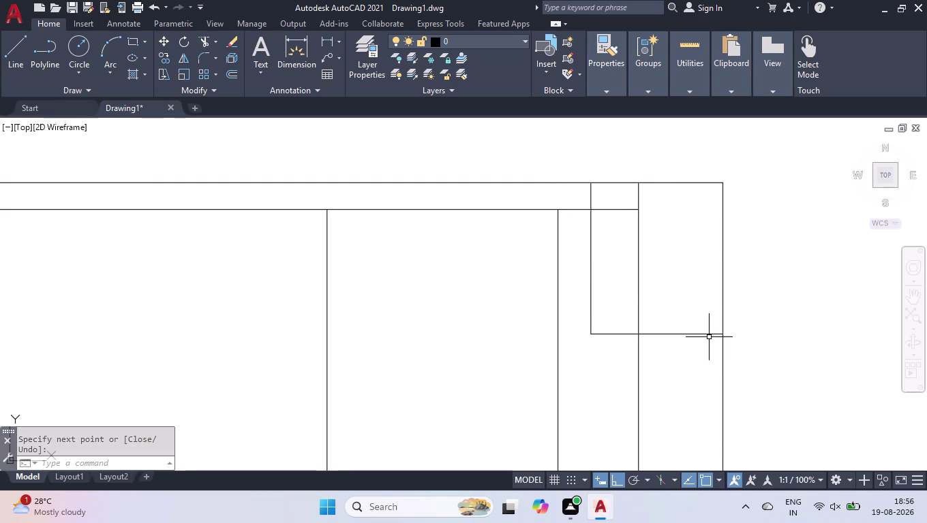
Grip-move the new horizontal line higher up the right-hand panels.
click(708, 333)
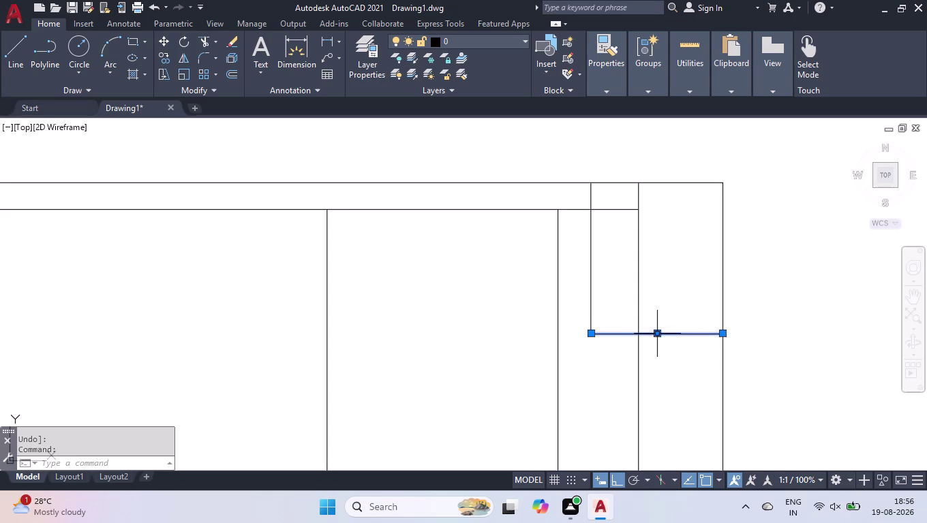
click(658, 335)
click(649, 261)
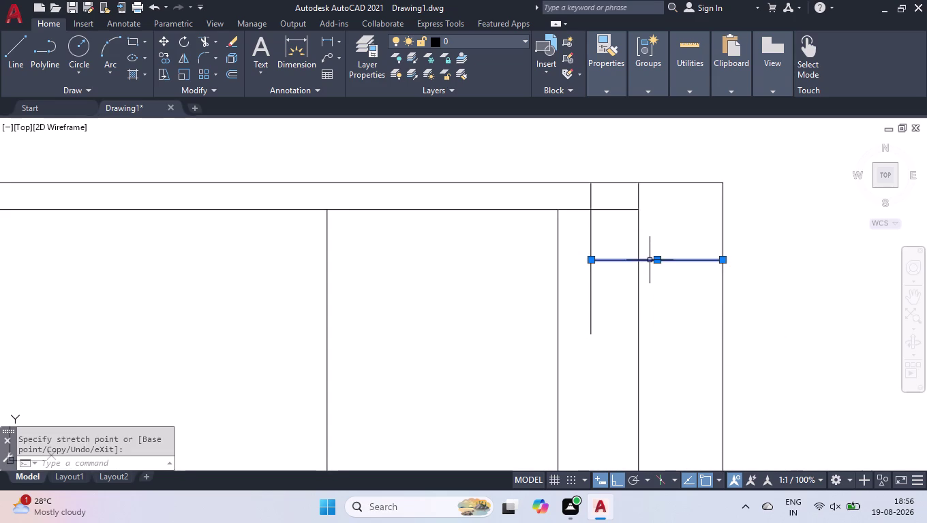
key(space)
key(space)
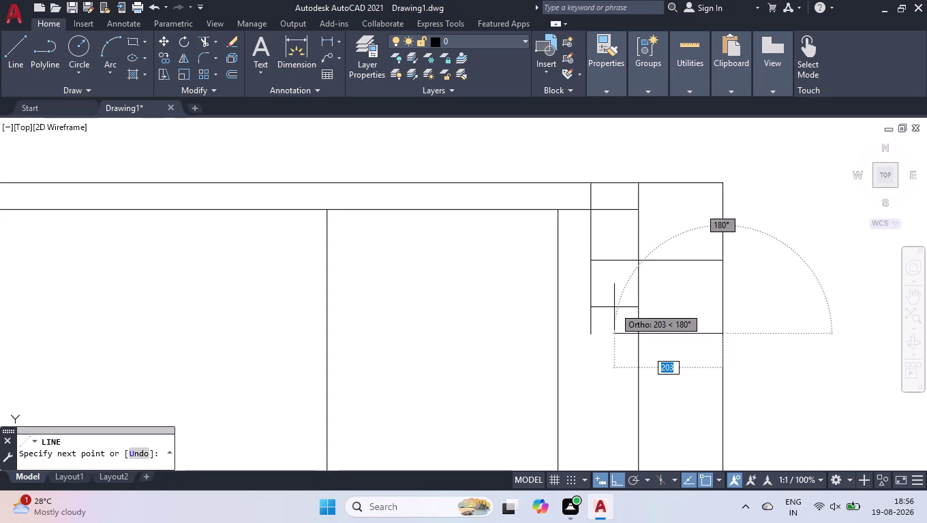
key(space)
Recover from a mistyped command and start TRIM on the corner lines.
text(TE)
key(BackSpace)
key(r)
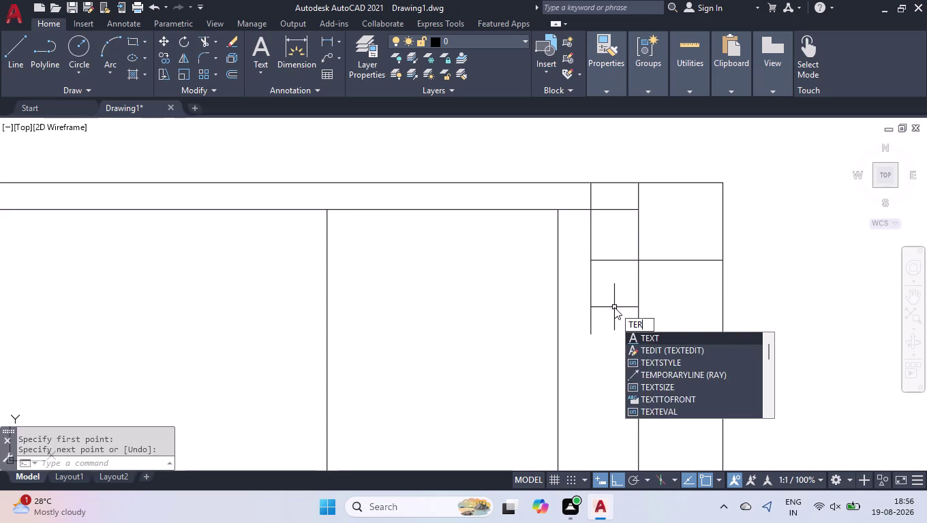
key(Return)
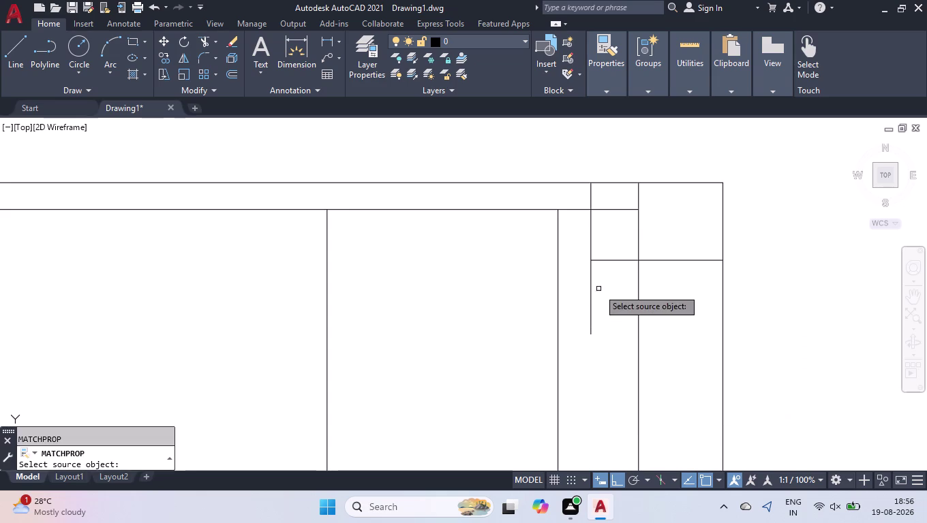
click(591, 296)
key(space)
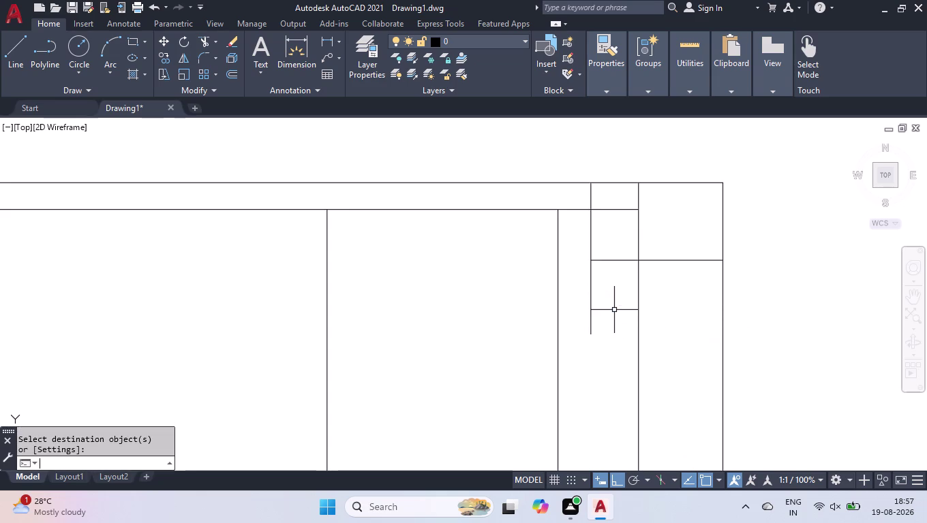
key(t)
key(r)
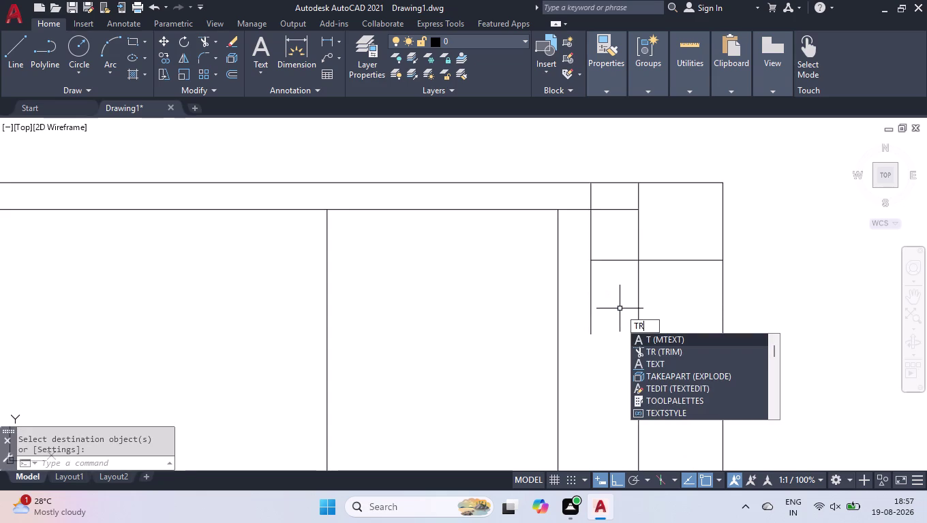
key(Return)
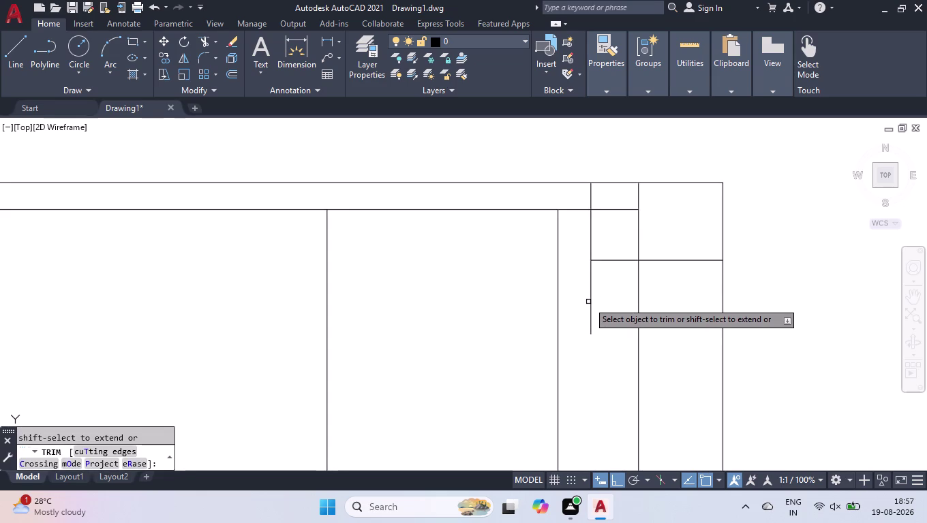
Trim the overlapping and crossing lines from the top-right corner box, then zoom out to check.
click(588, 302)
click(605, 306)
drag(614, 207, 633, 218)
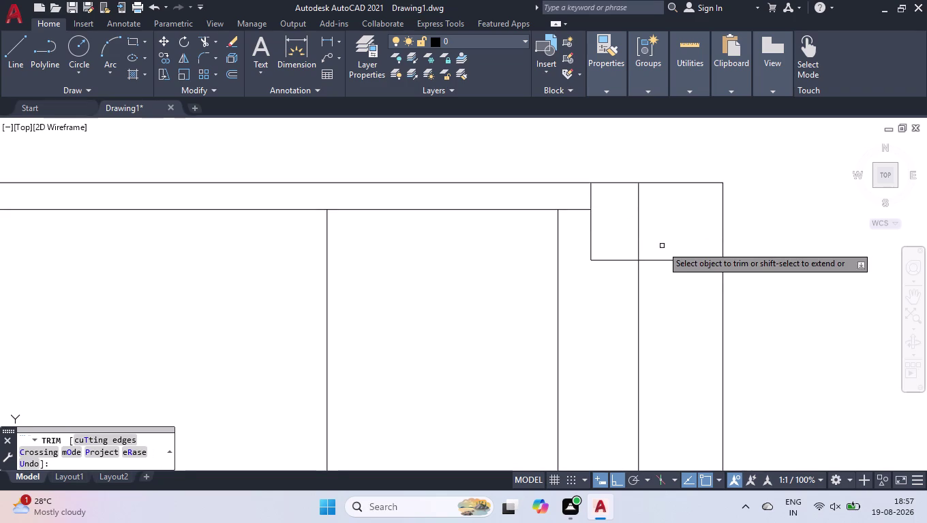
click(640, 232)
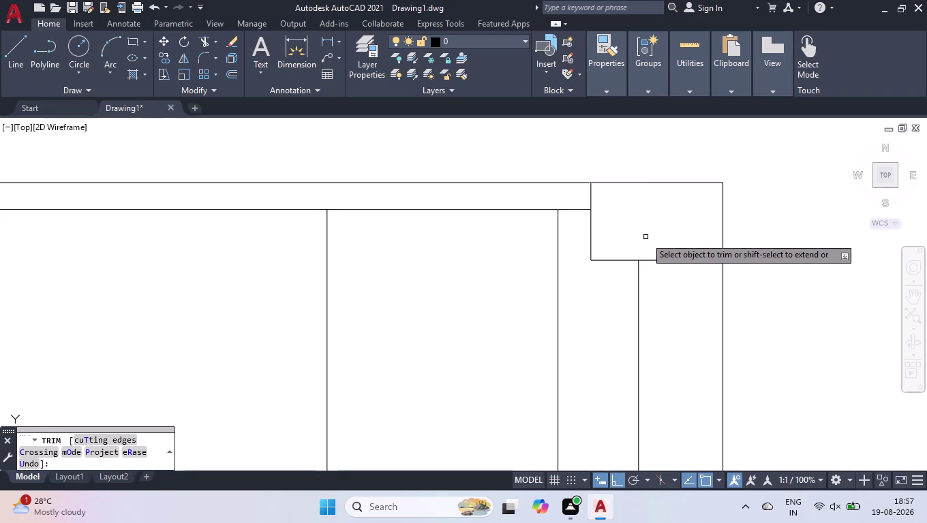
key(Return)
scroll(down, 3)
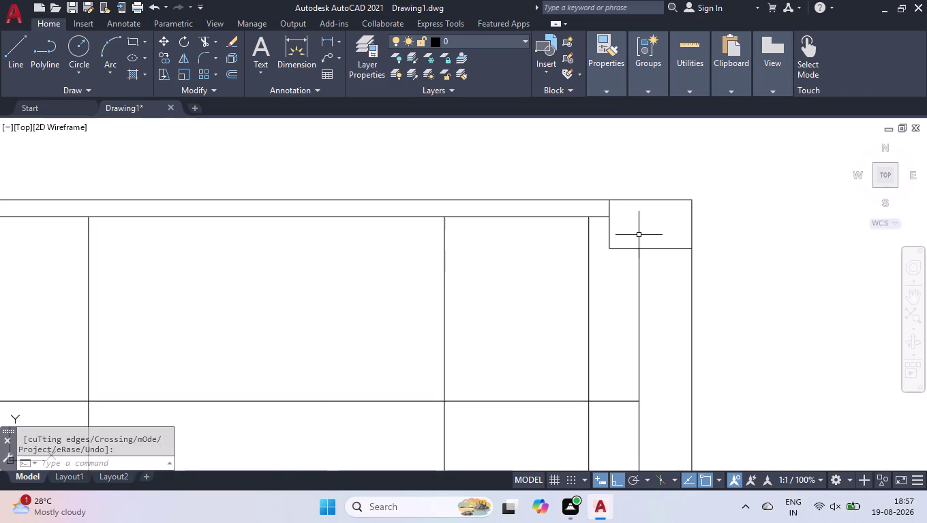
scroll(down, 3)
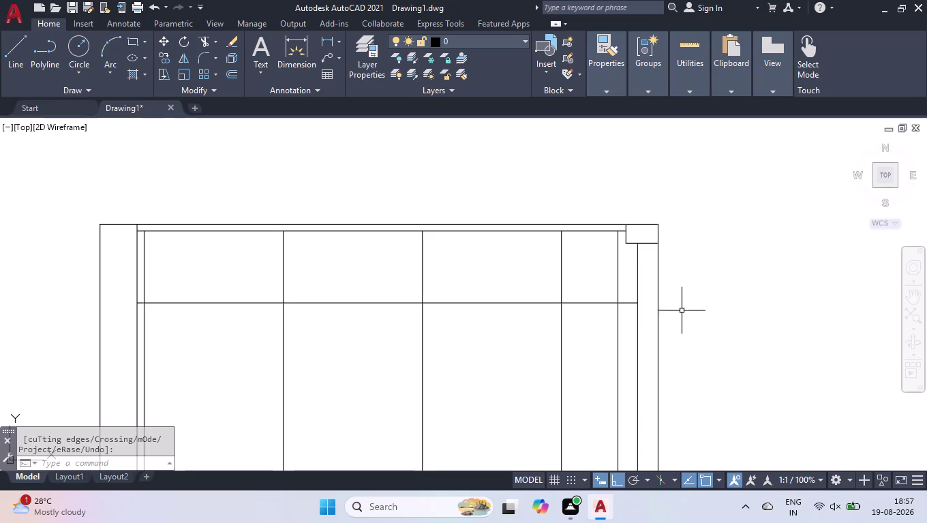
scroll(down, 3)
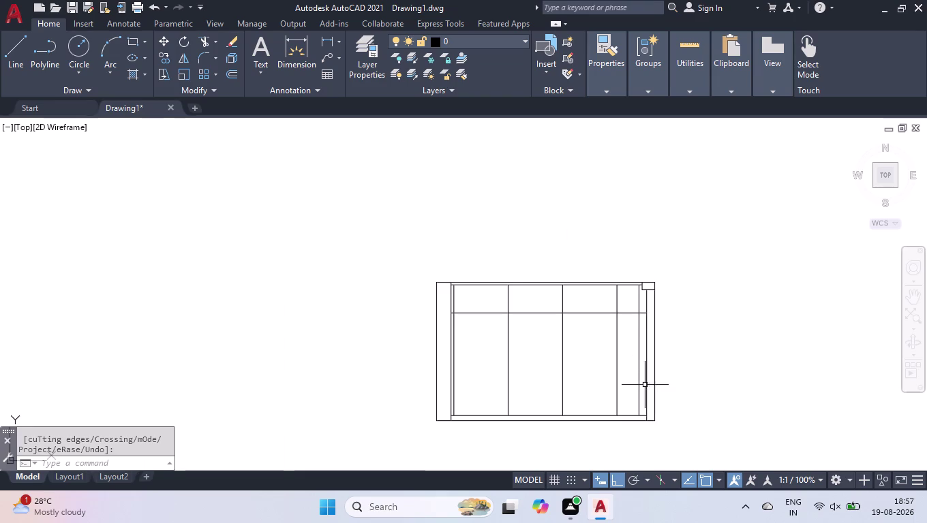
scroll(up, 3)
scroll(up, 3)
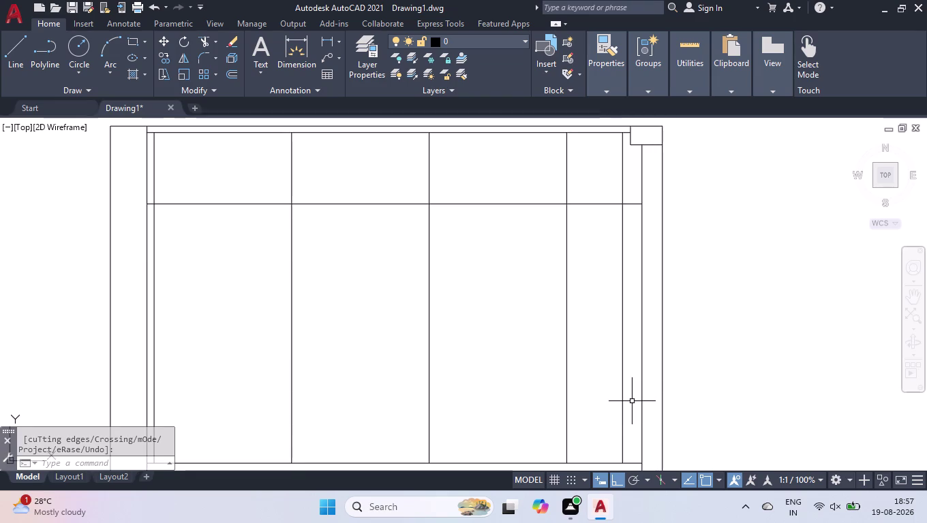
Run BREAKATPOINT on the right inner vertical line.
text(BR)
key(Down)
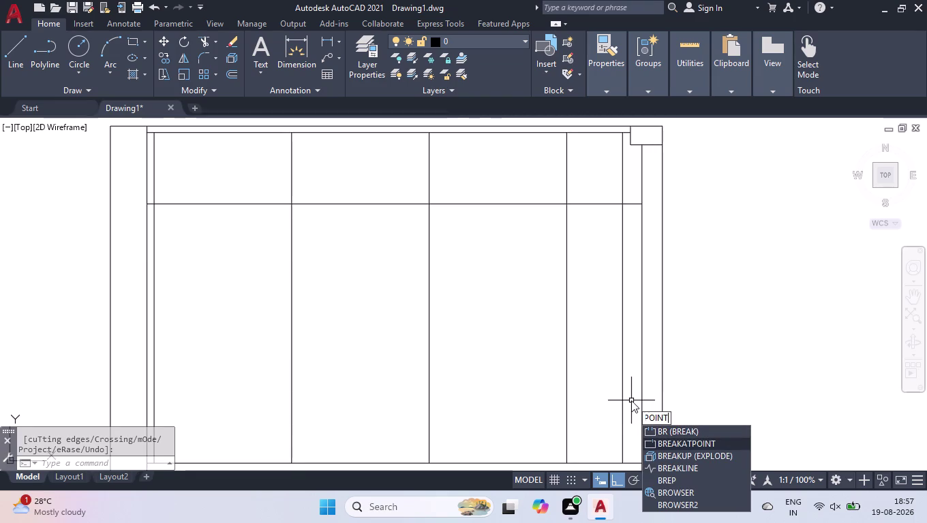
key(Return)
click(643, 390)
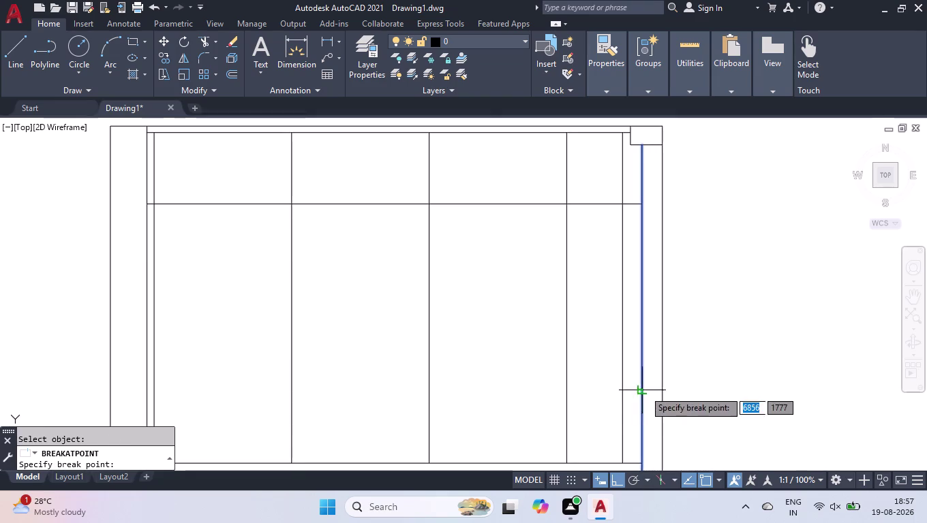